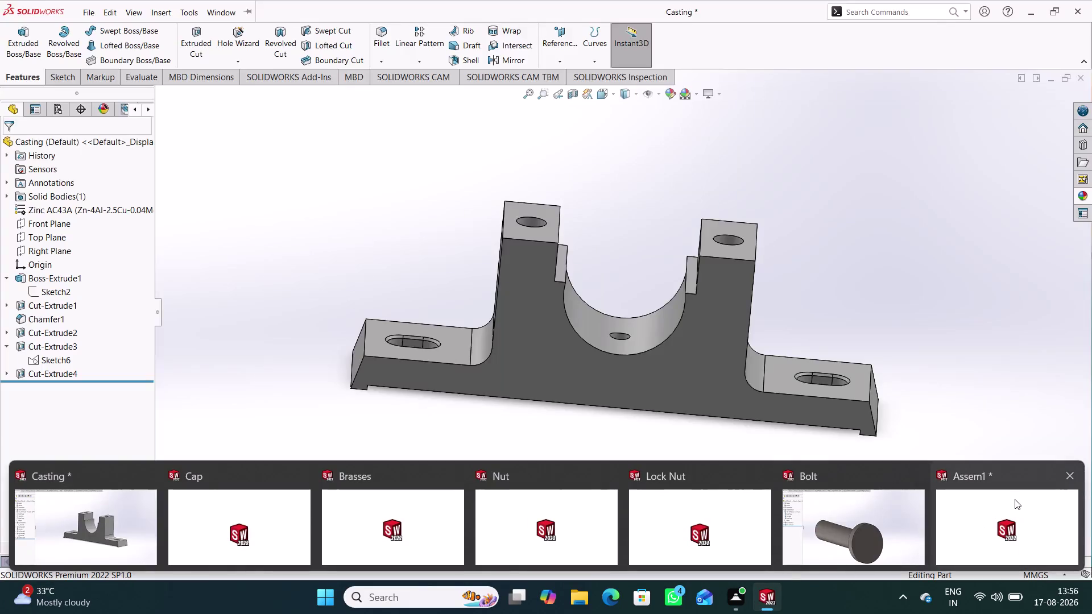
Switch to the Assem1 assembly and drag the cap around on the casting.
click(997, 520)
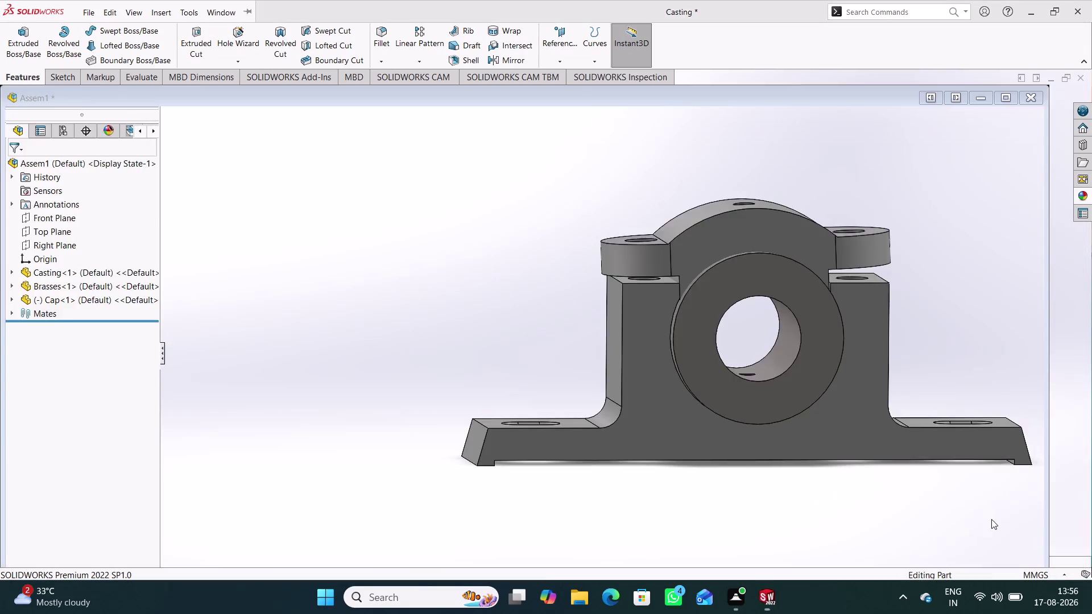
middle_drag(679, 445, 675, 442)
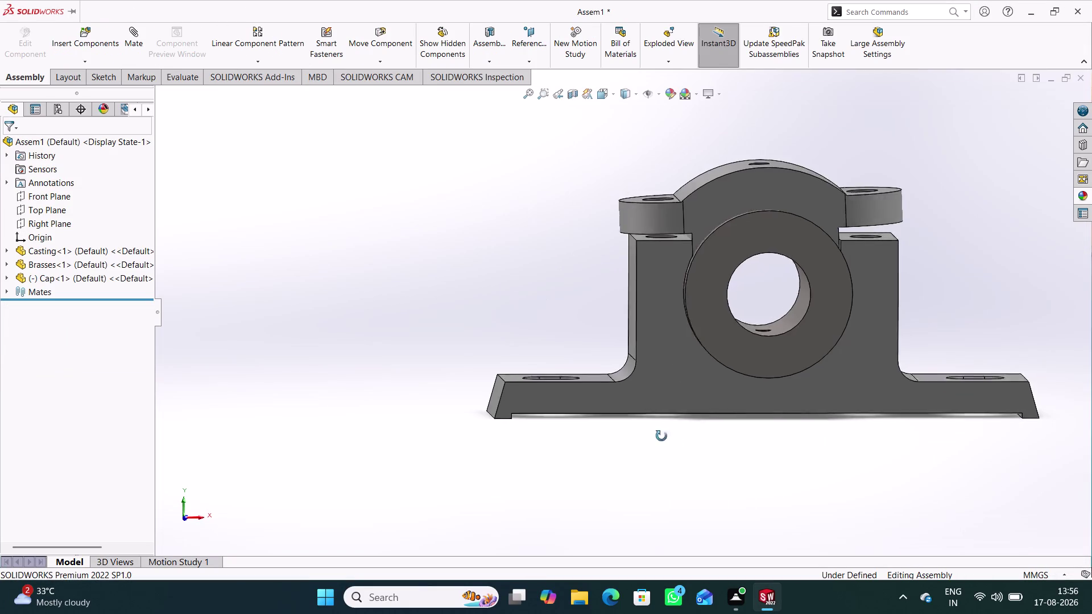
middle_drag(675, 442, 682, 463)
drag(893, 210, 898, 218)
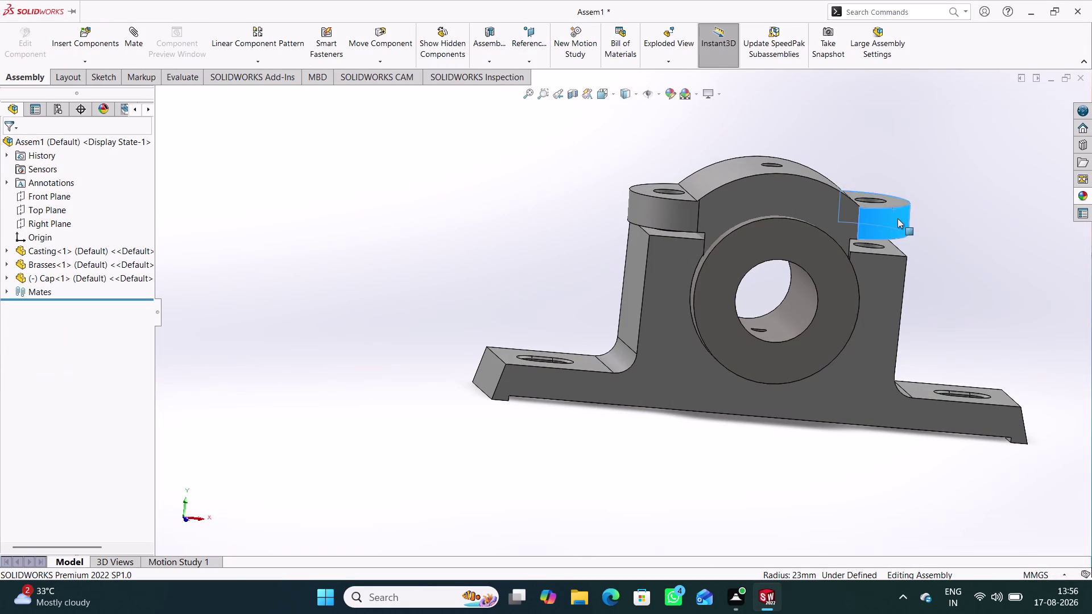
drag(897, 218, 899, 227)
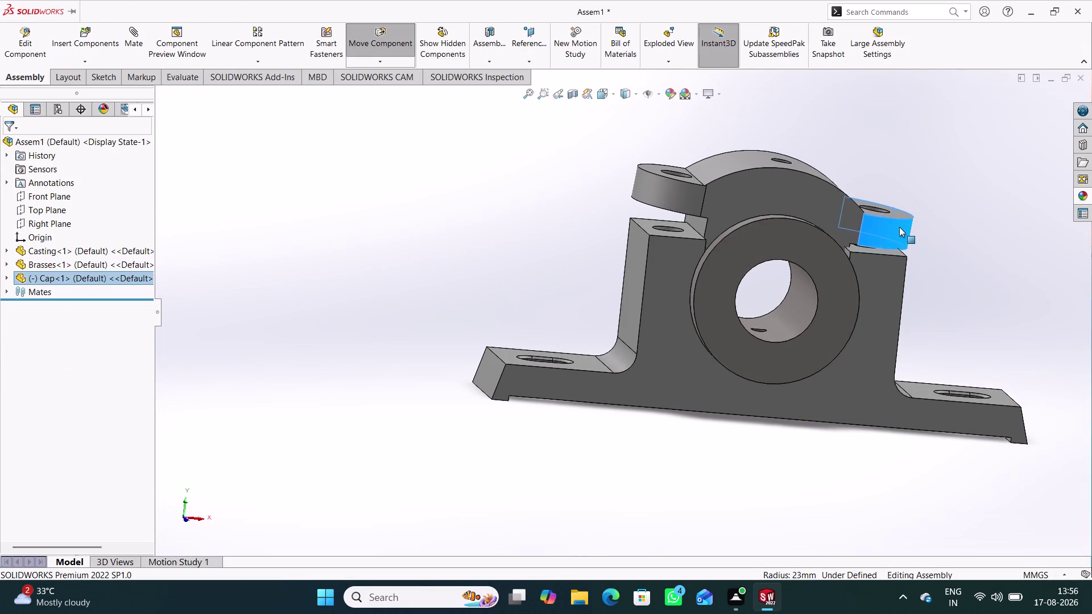
drag(900, 228, 897, 220)
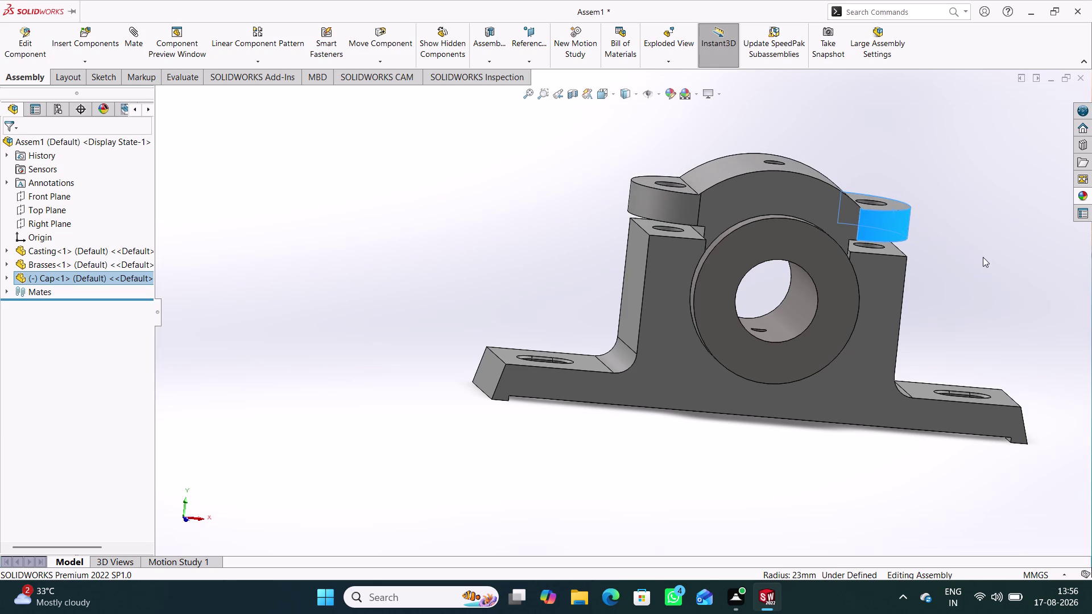
Lift the cap above the casting from a top view and start a new mate.
click(983, 257)
middle_drag(975, 263, 913, 306)
drag(794, 213, 805, 208)
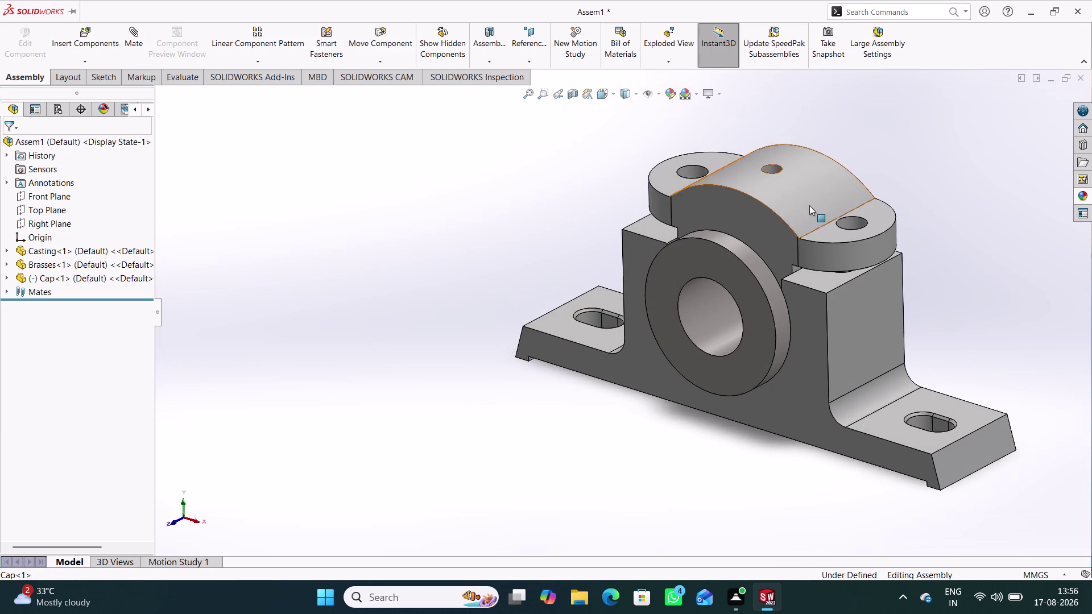
drag(806, 208, 891, 160)
click(925, 282)
click(132, 29)
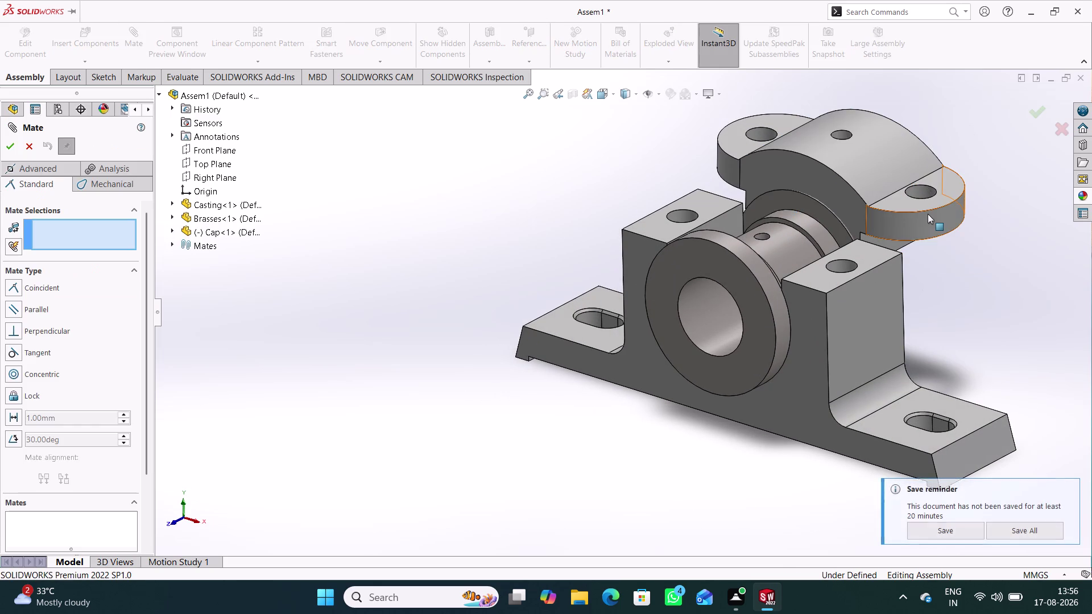
Make the cap's bolt hole concentric with the casting's hole, then close the Mate PropertyManager.
scroll(down, 3)
scroll(down, 3)
click(840, 183)
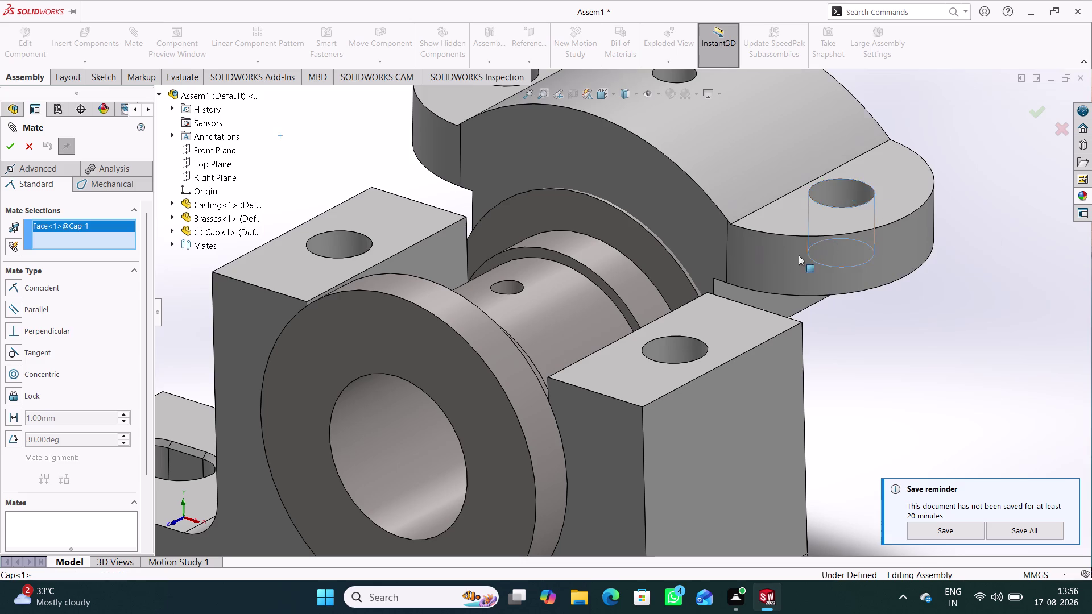
click(677, 341)
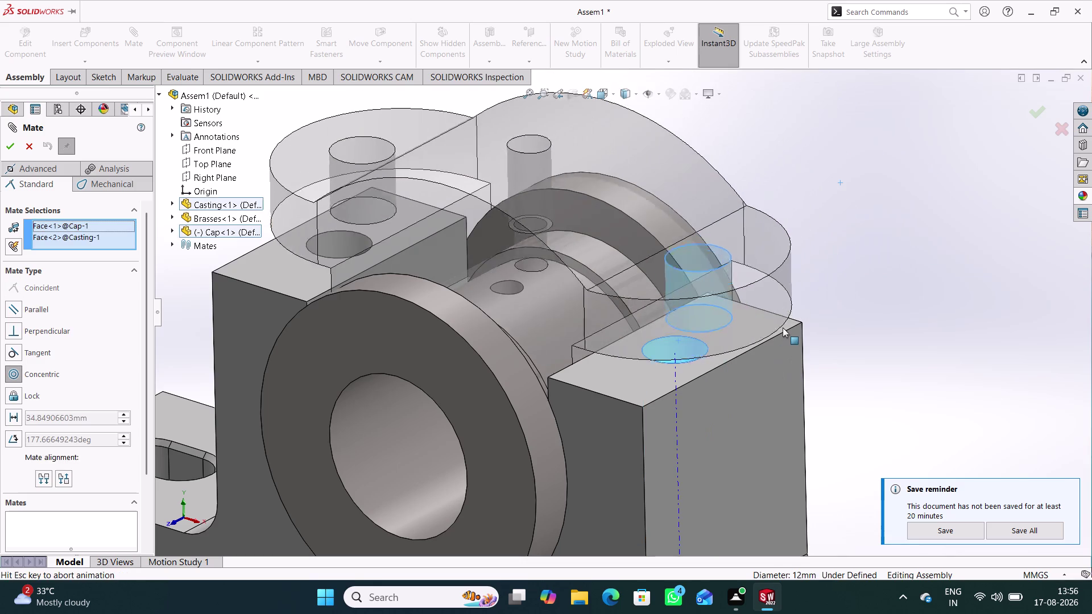
click(960, 347)
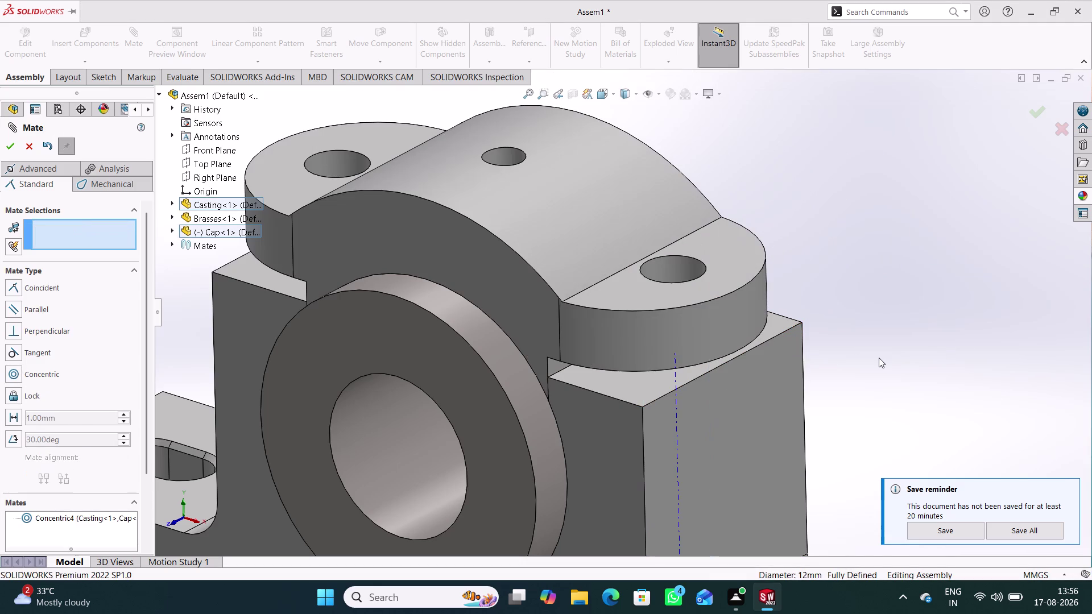
click(878, 359)
middle_drag(866, 358, 962, 351)
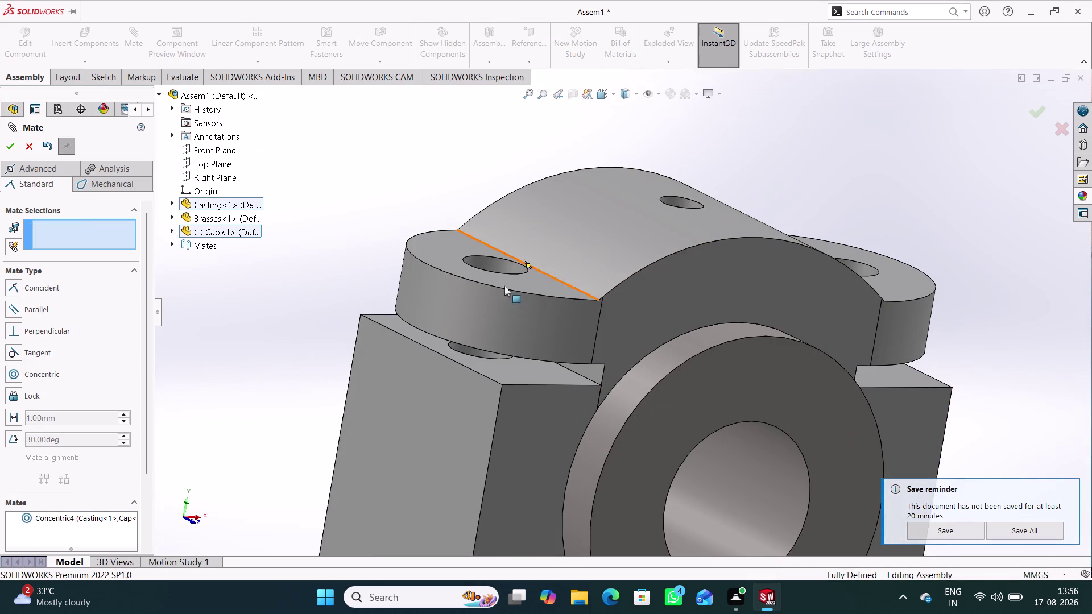
drag(494, 297, 534, 264)
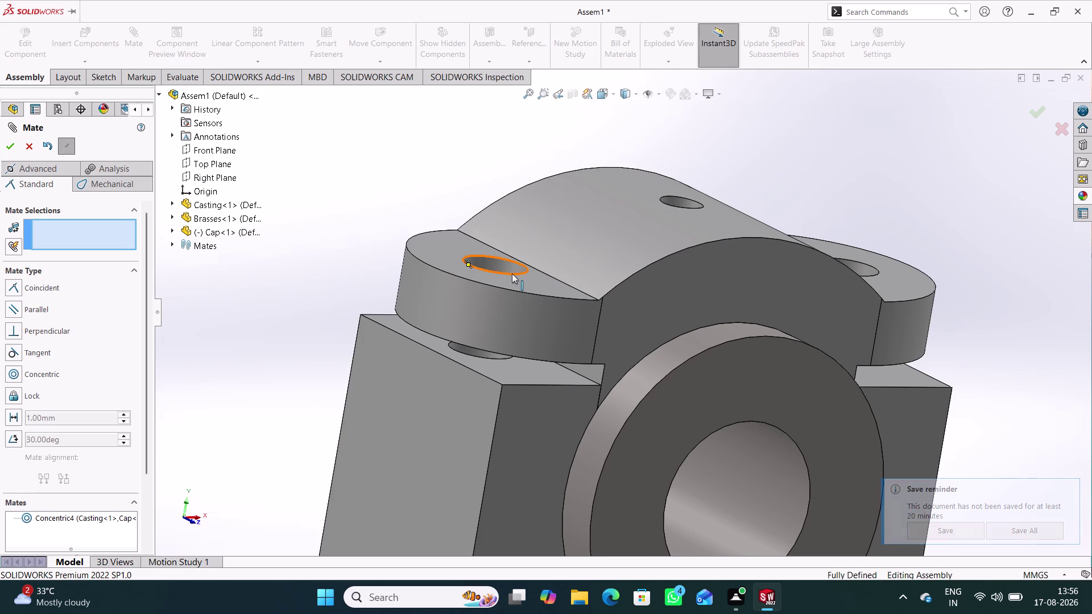
drag(512, 273, 495, 330)
middle_drag(547, 324, 510, 363)
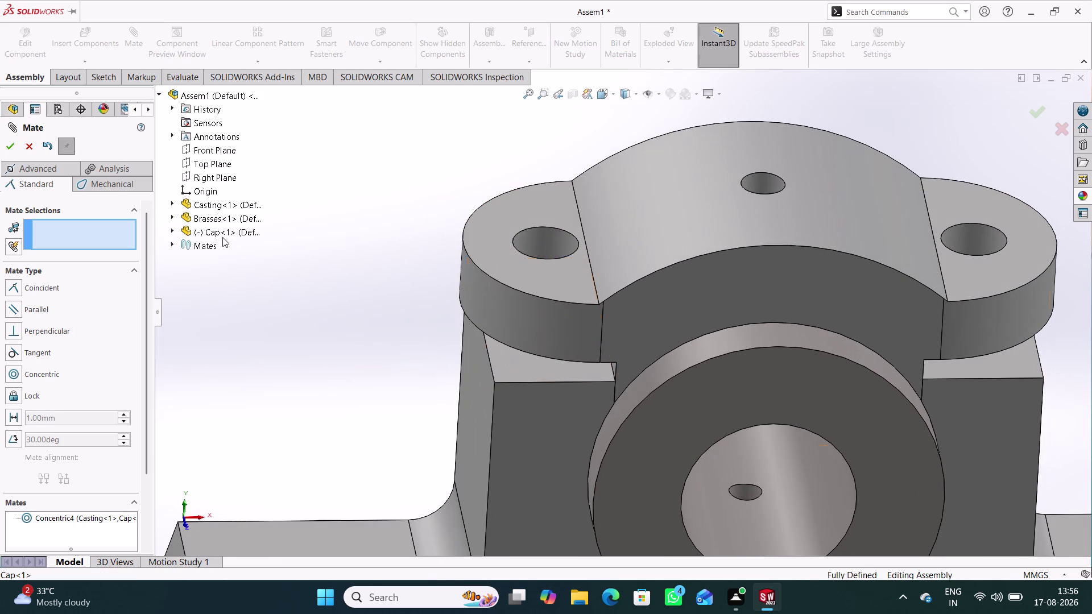
click(31, 145)
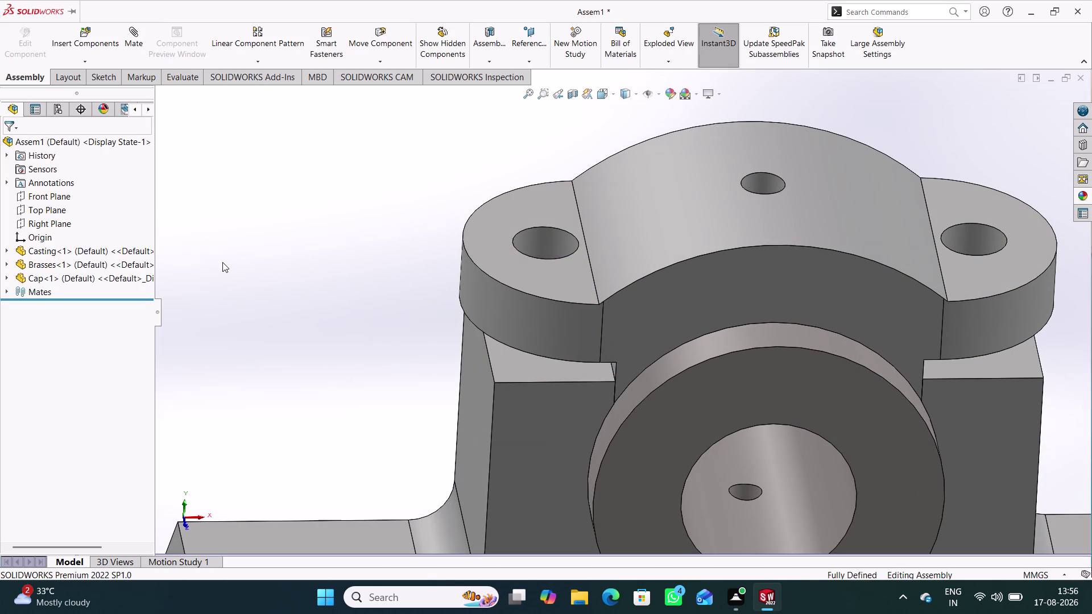
click(222, 262)
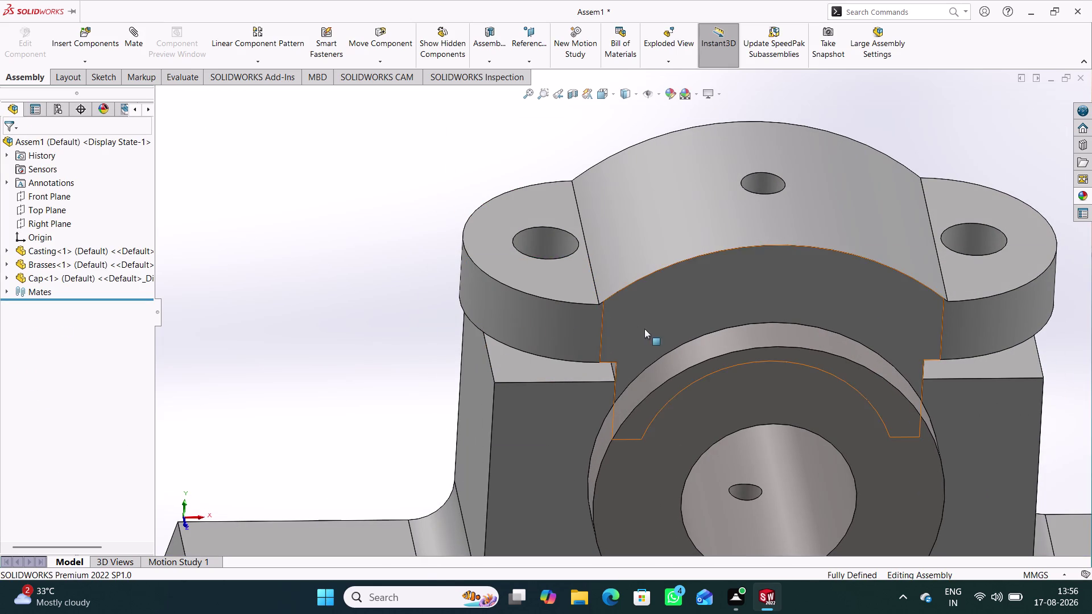
scroll(up, 3)
middle_drag(743, 369, 606, 275)
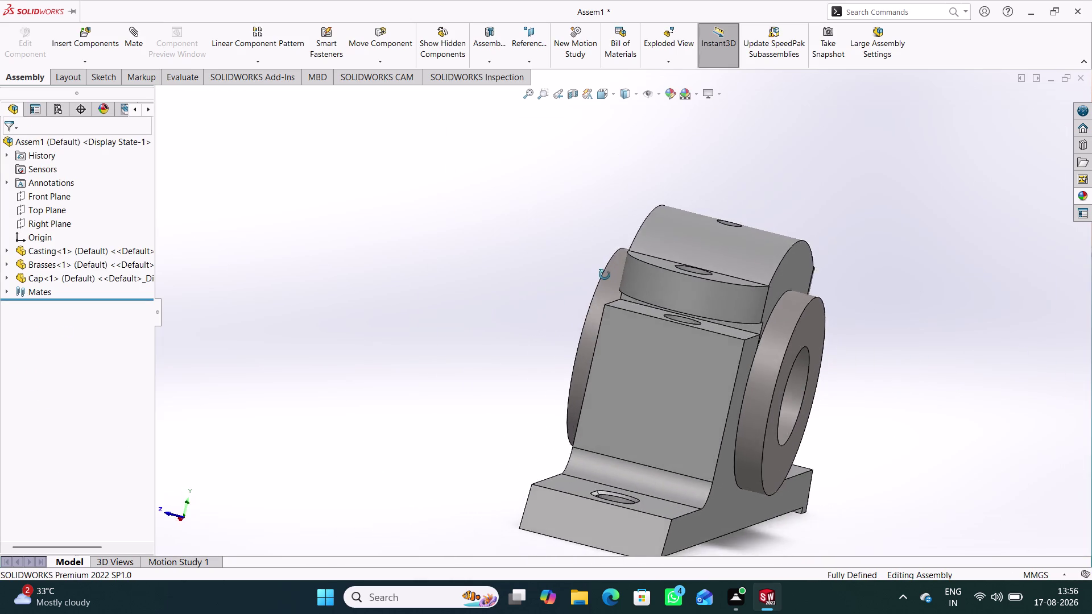
middle_drag(606, 274, 690, 346)
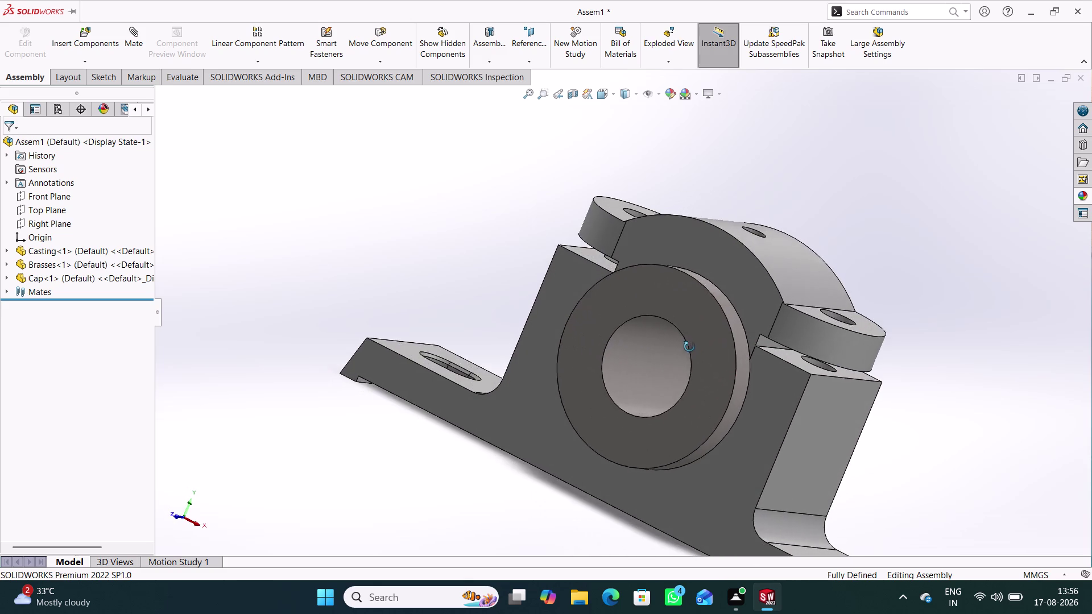
middle_drag(690, 347, 689, 347)
middle_drag(579, 300, 576, 341)
scroll(up, 3)
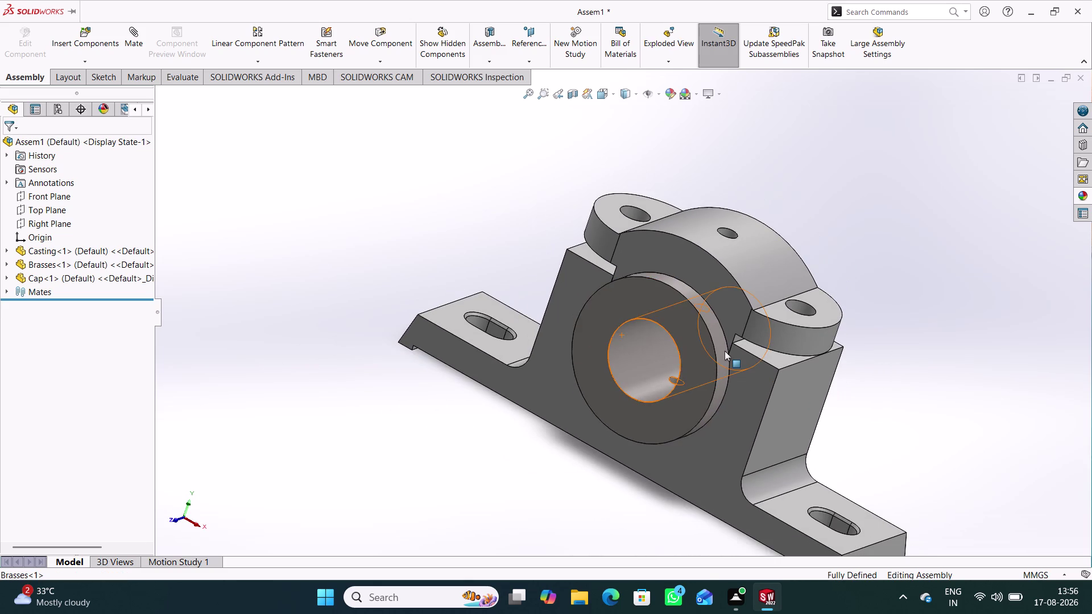
scroll(down, 3)
middle_drag(356, 243, 331, 280)
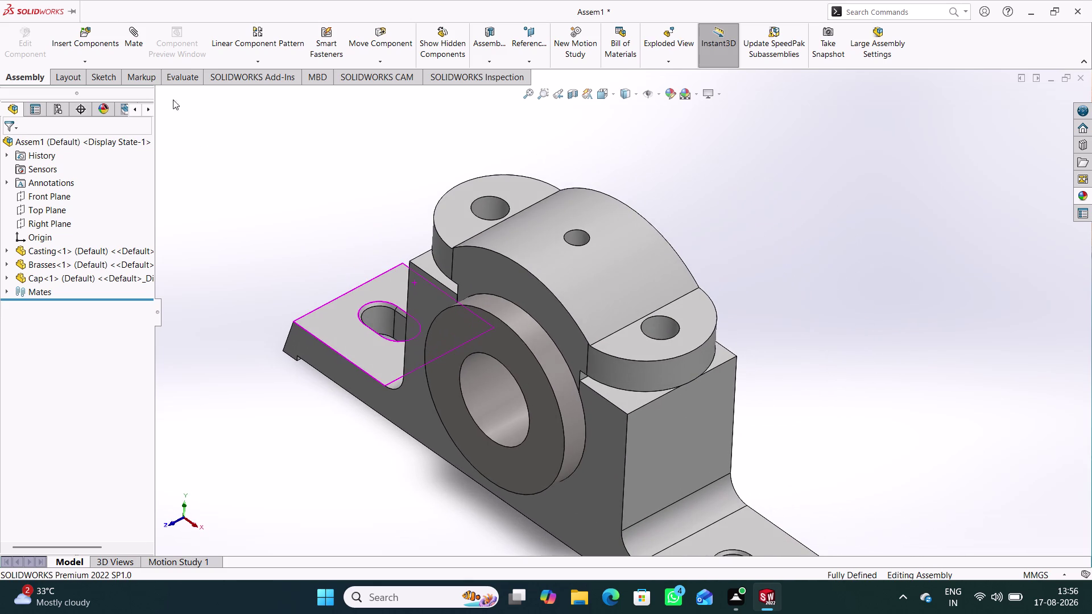
click(82, 37)
scroll(down, 3)
click(55, 361)
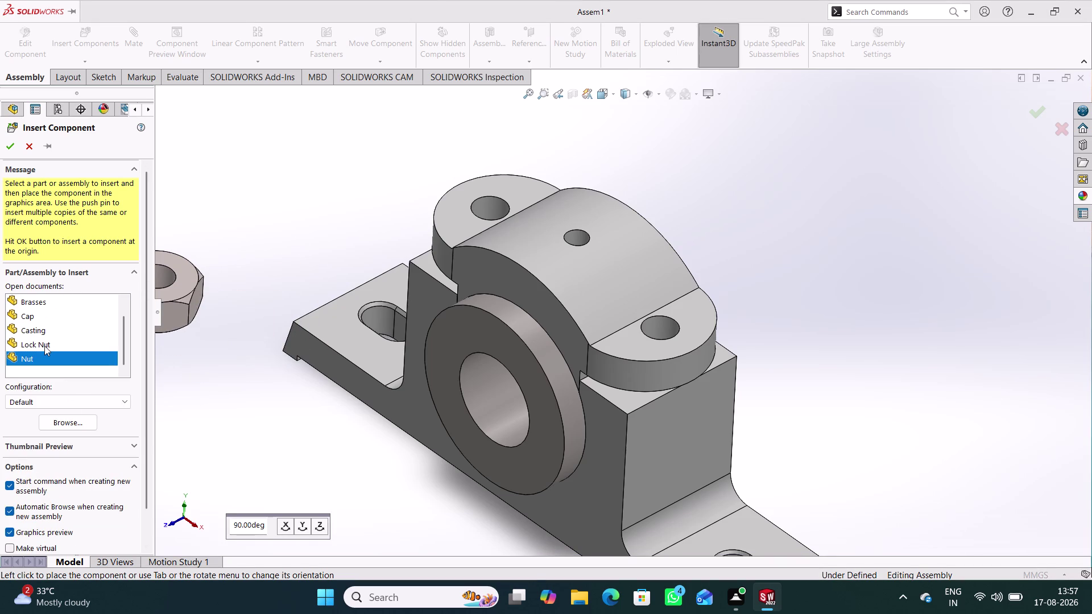
Insert the Bolt part from open documents and place it beside the plummer block.
scroll(down, 3)
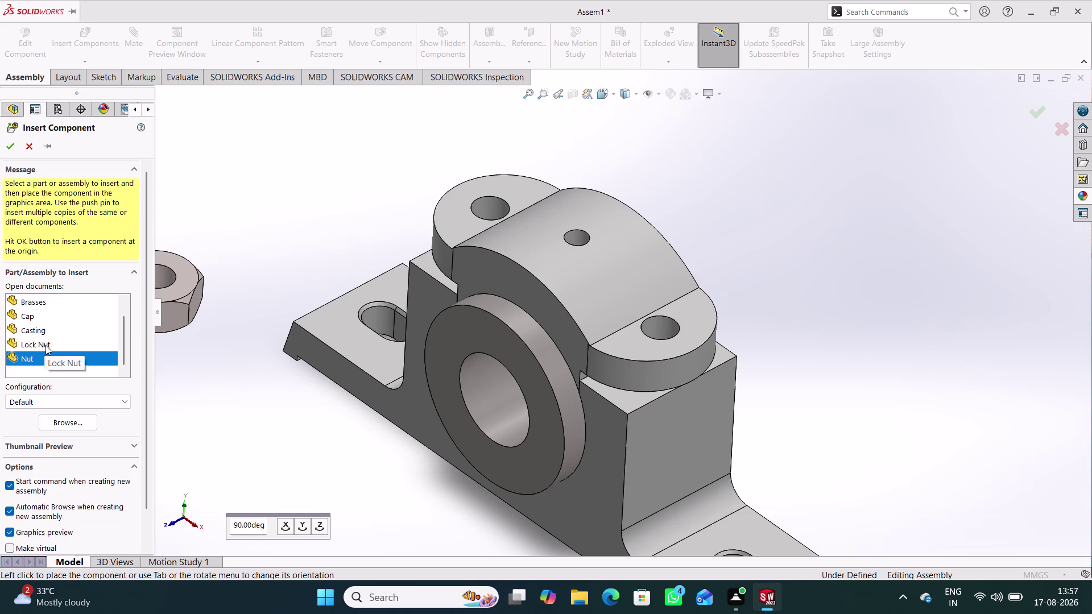
scroll(up, 3)
scroll(up, 3)
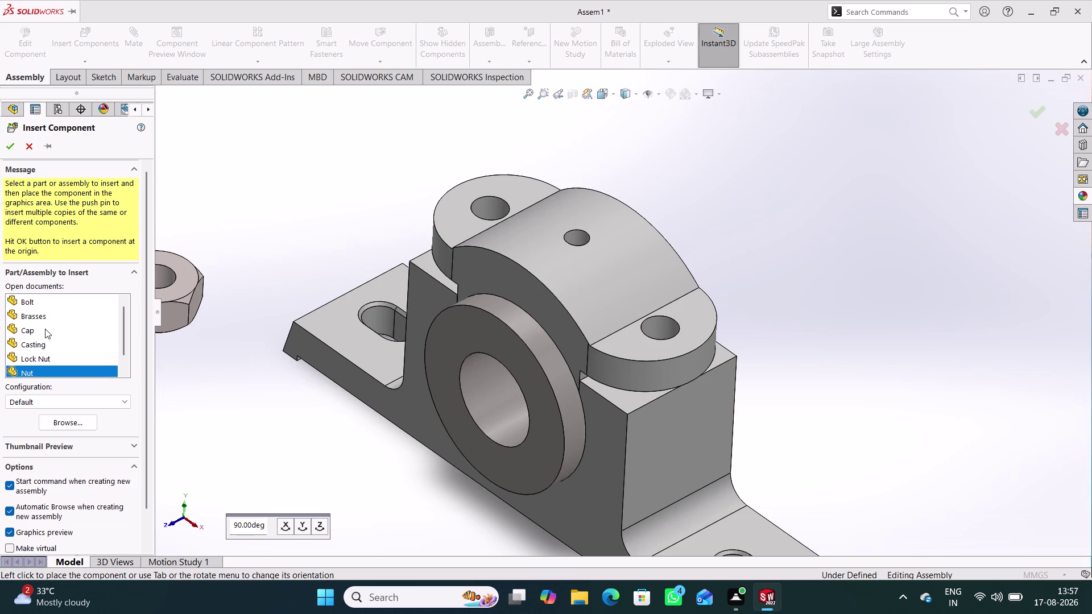
click(45, 297)
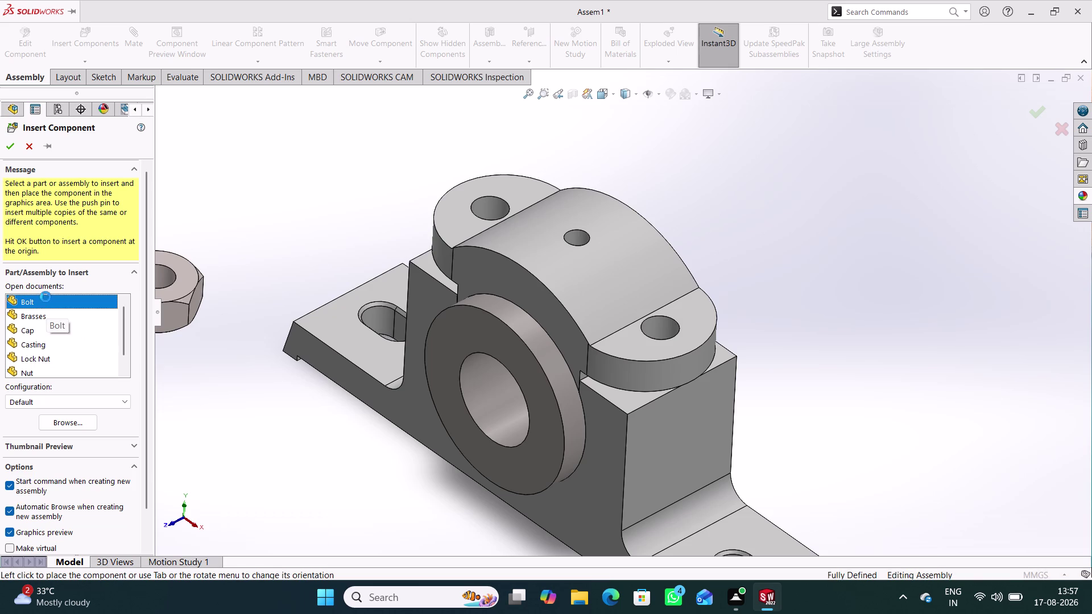
click(229, 303)
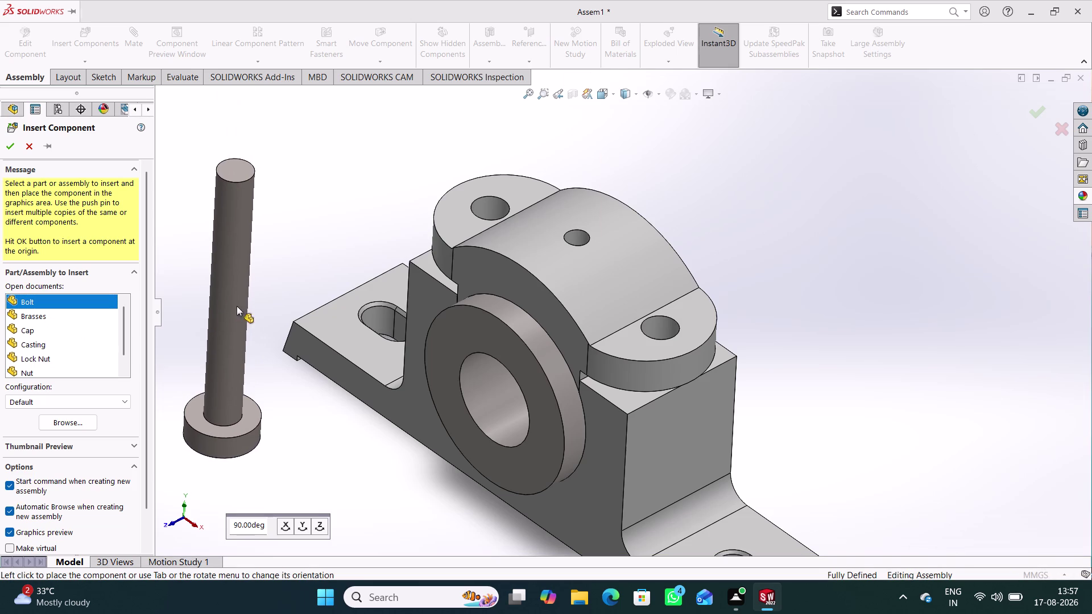
Orbit to view the block from below and start a new mate for the bolt.
middle_drag(289, 473, 399, 230)
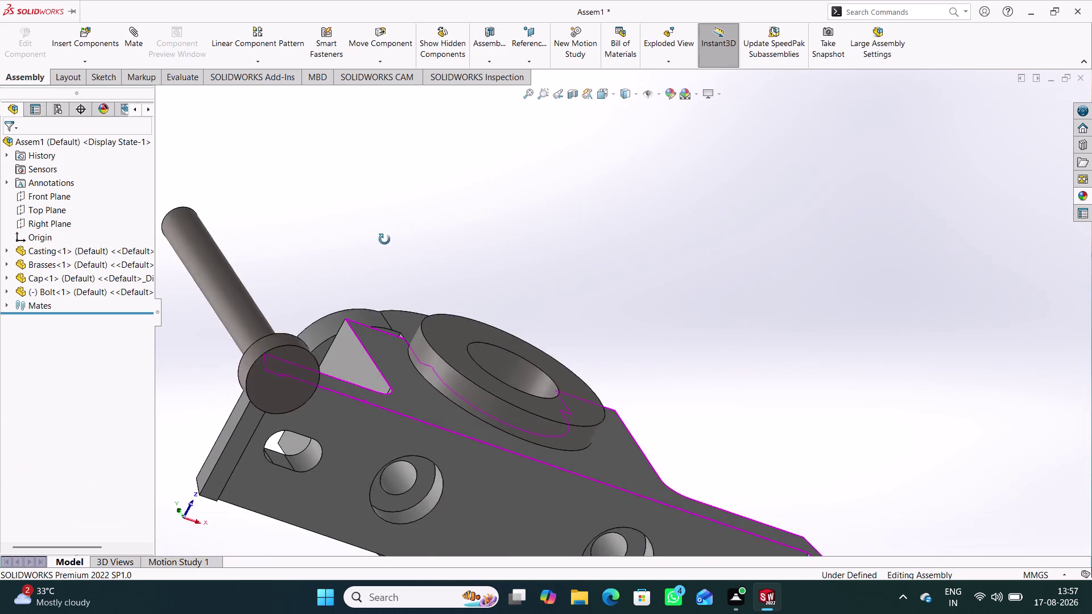
middle_drag(399, 229, 368, 246)
scroll(down, 3)
scroll(up, 3)
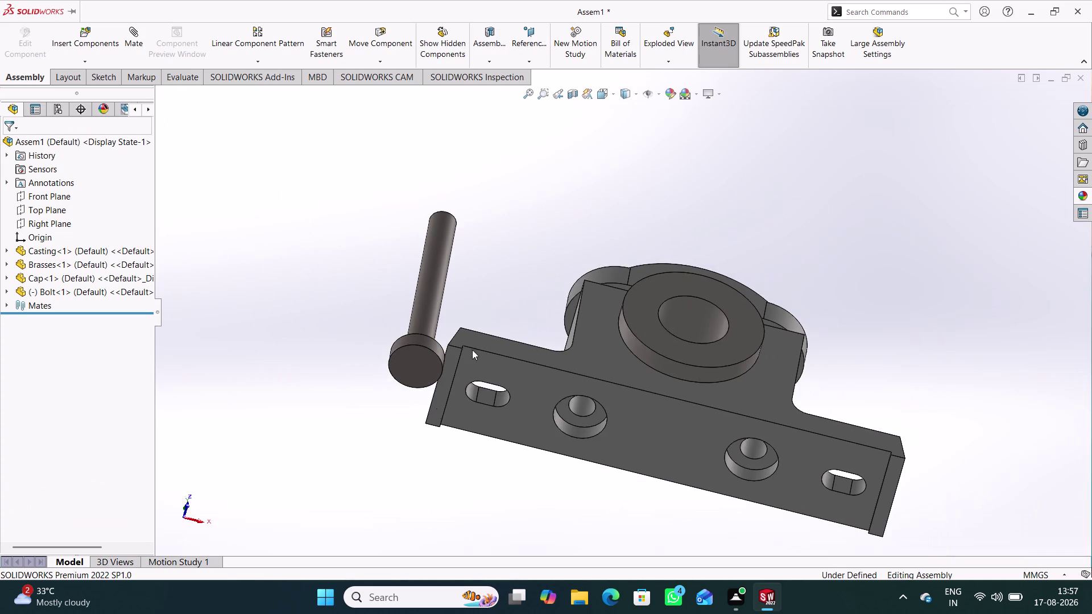
scroll(down, 3)
click(136, 36)
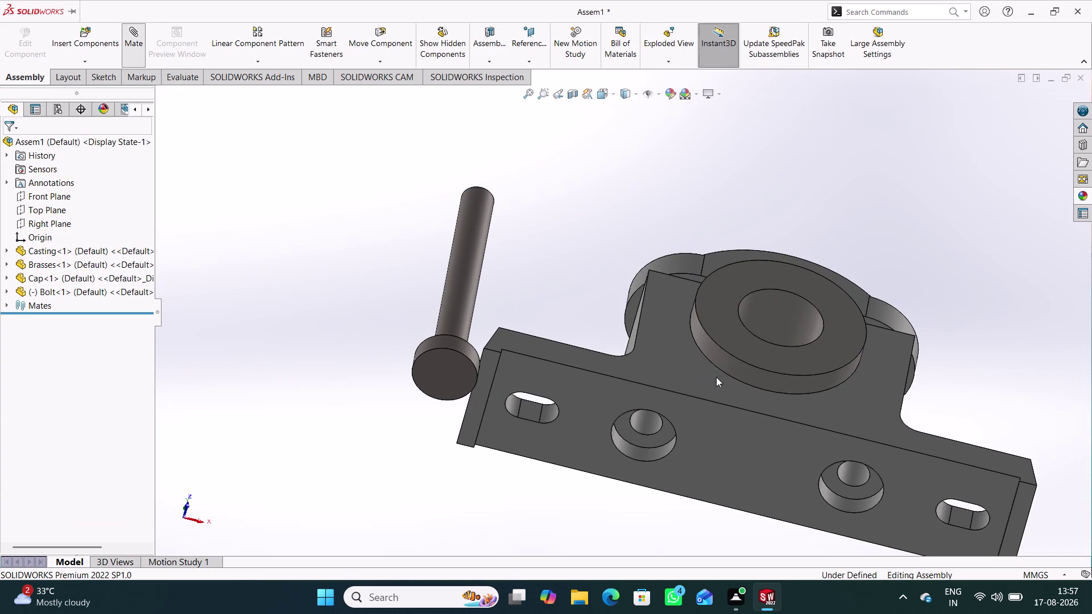
scroll(down, 3)
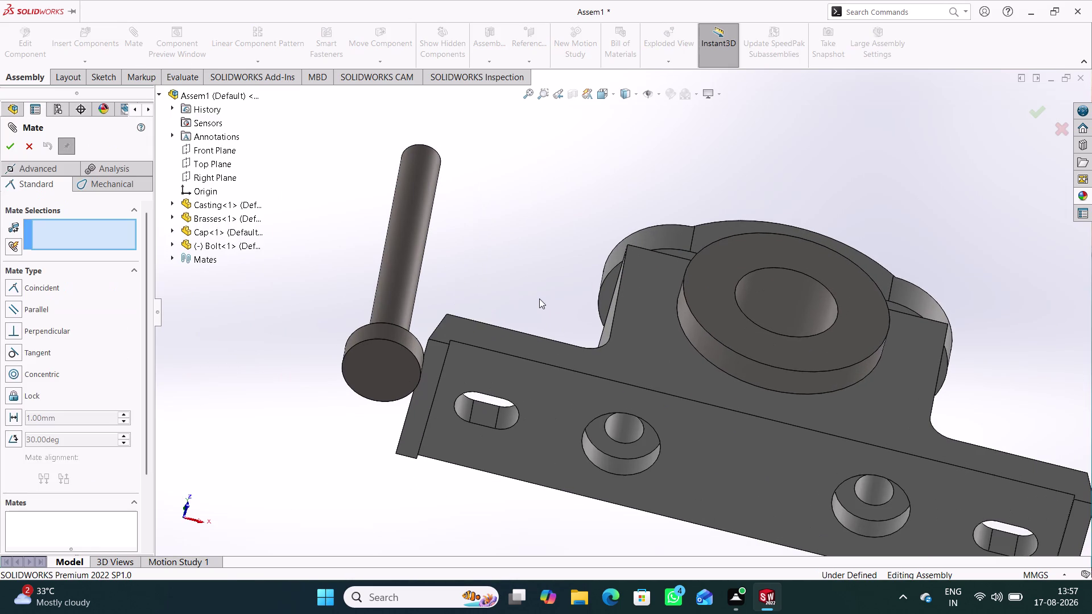
Make the bolt's cylindrical face concentric with the casting hole.
click(405, 223)
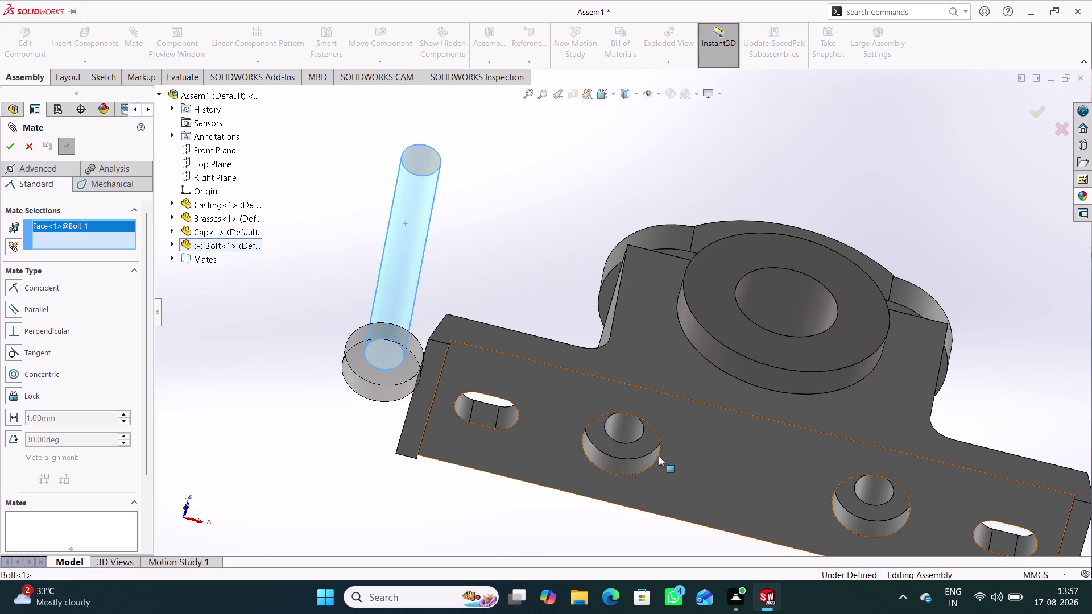
click(622, 429)
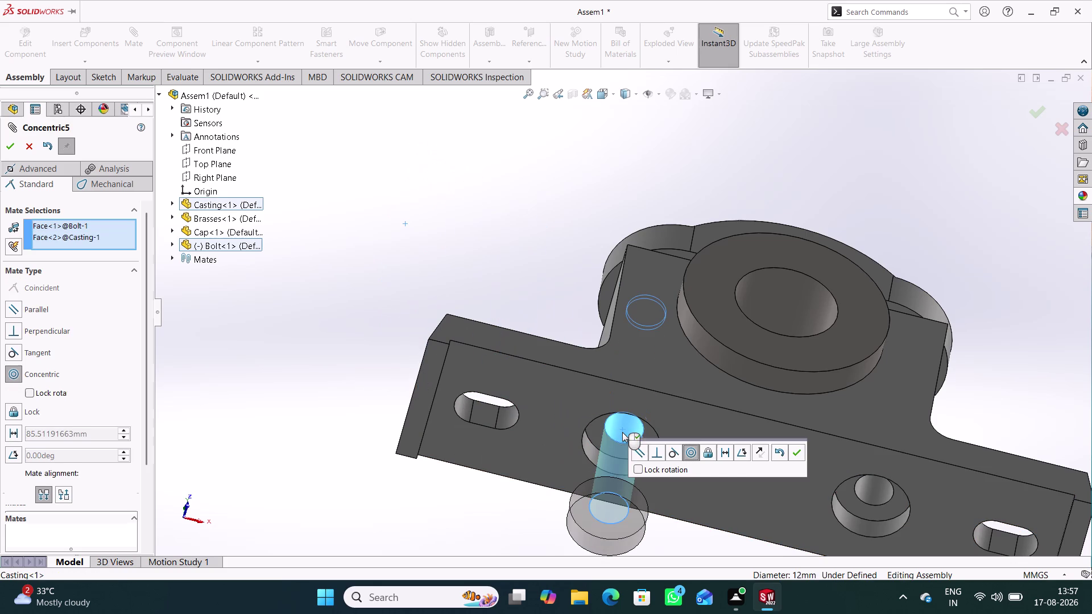
click(800, 453)
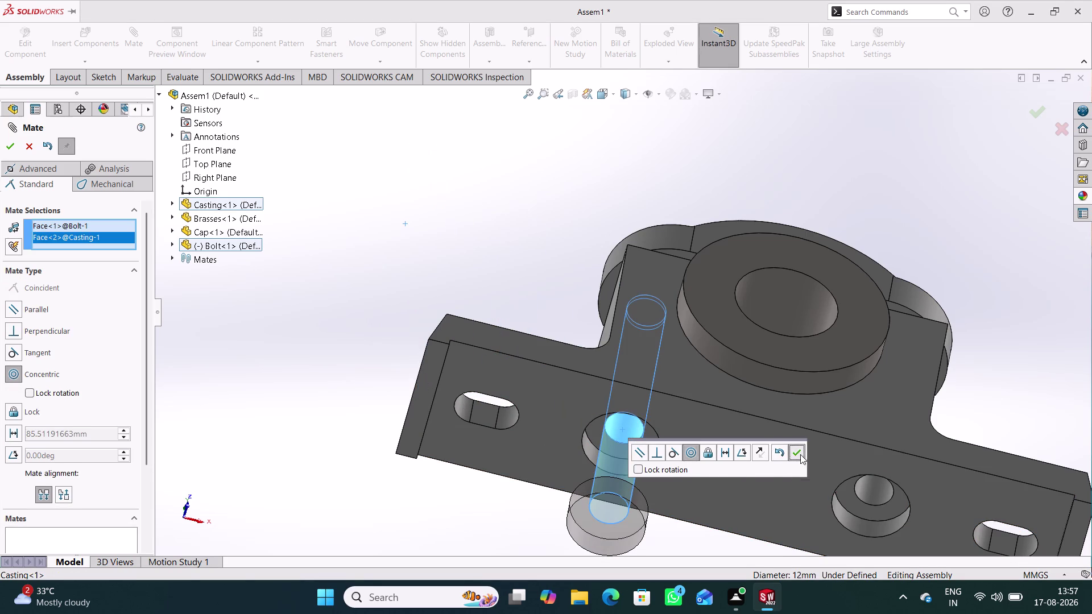
middle_drag(538, 498, 543, 469)
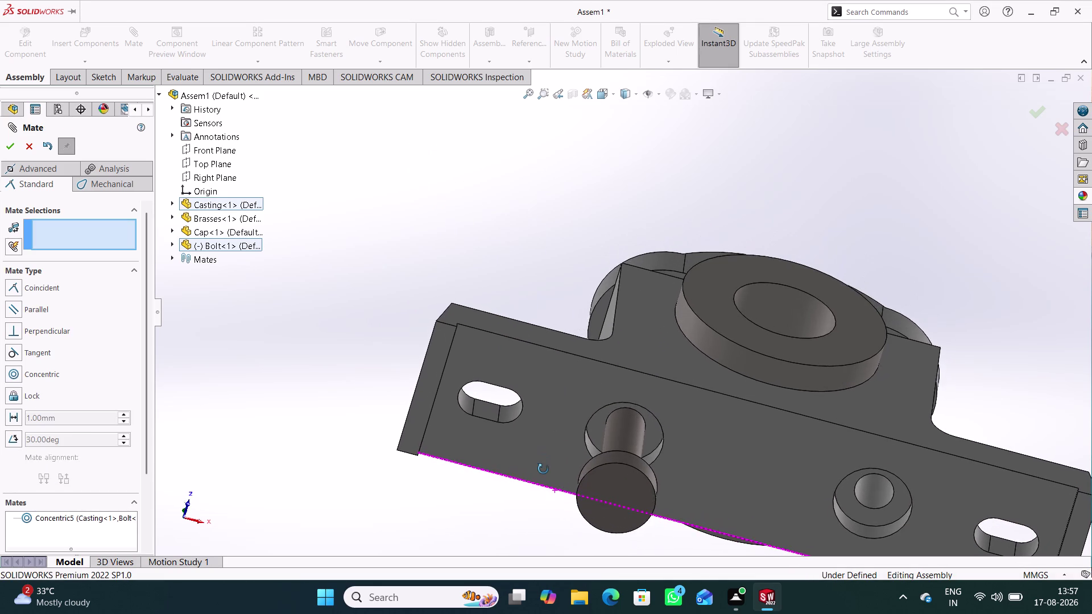
middle_drag(543, 469, 538, 469)
Make the bolt head face coincident with the casting base face and close Mate.
click(597, 491)
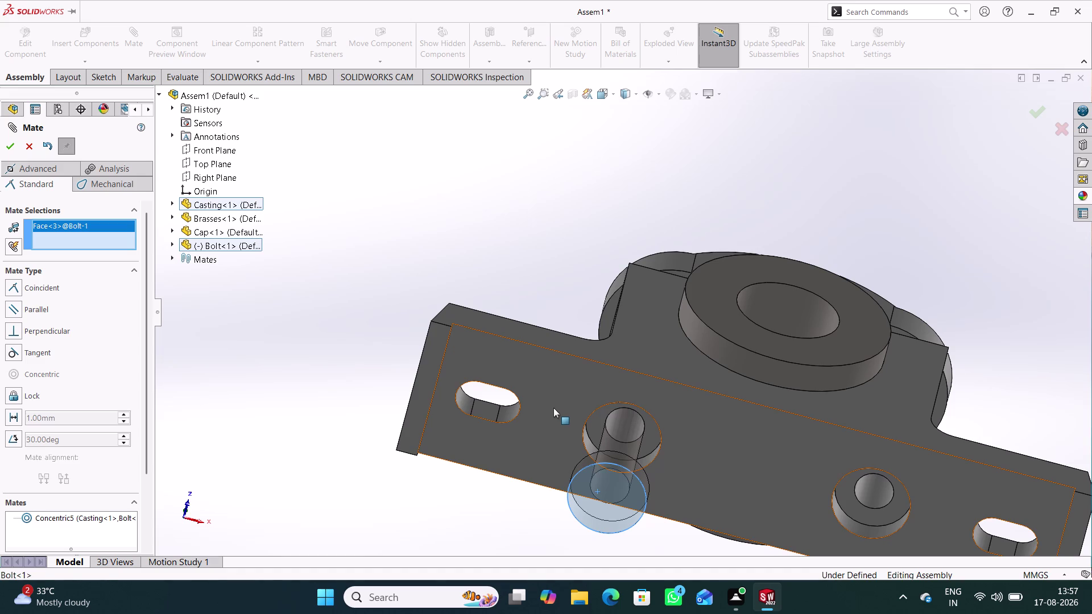
click(556, 383)
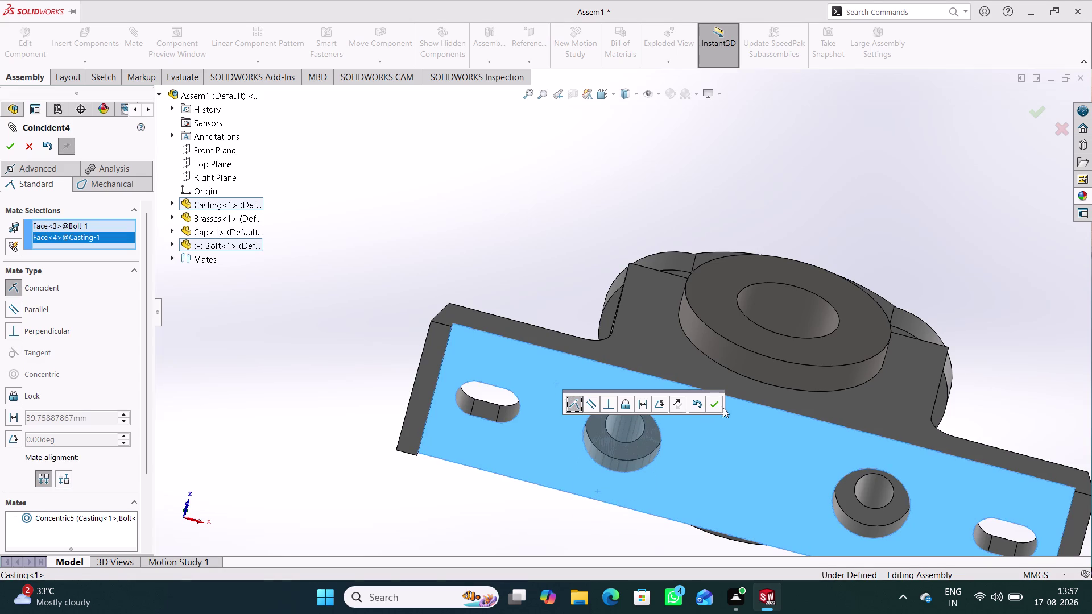
click(713, 402)
middle_drag(604, 485, 645, 364)
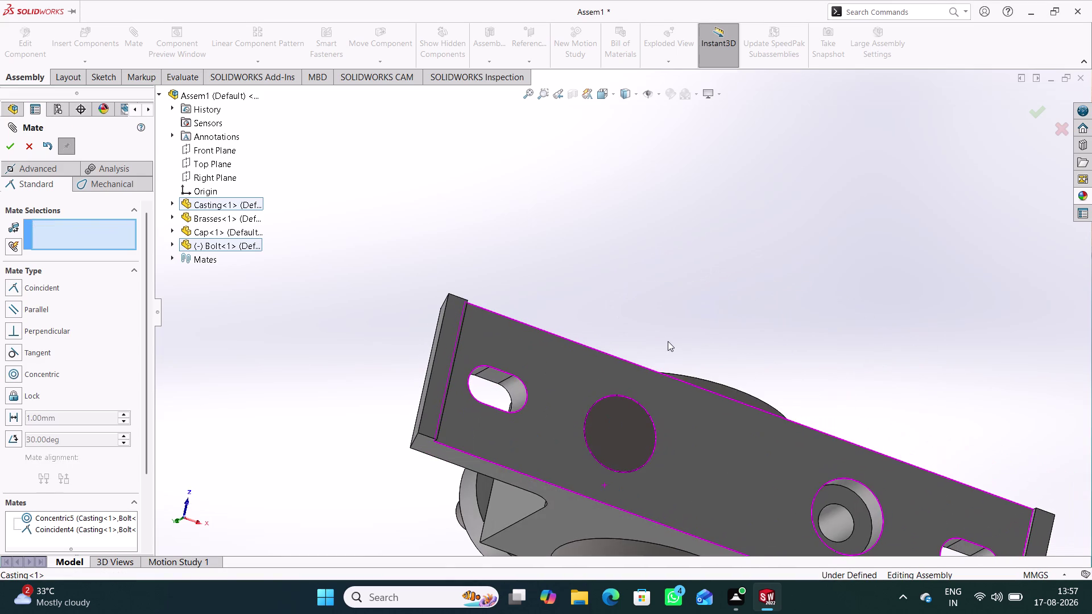
middle_drag(660, 389, 575, 582)
scroll(up, 3)
middle_drag(808, 305, 780, 286)
scroll(down, 3)
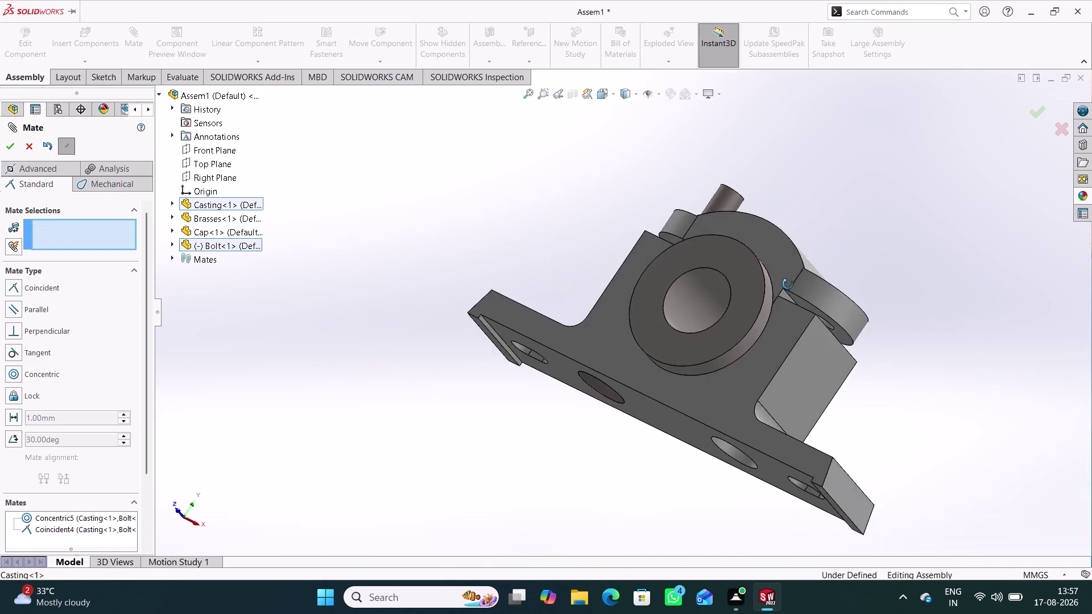
middle_drag(780, 286, 805, 270)
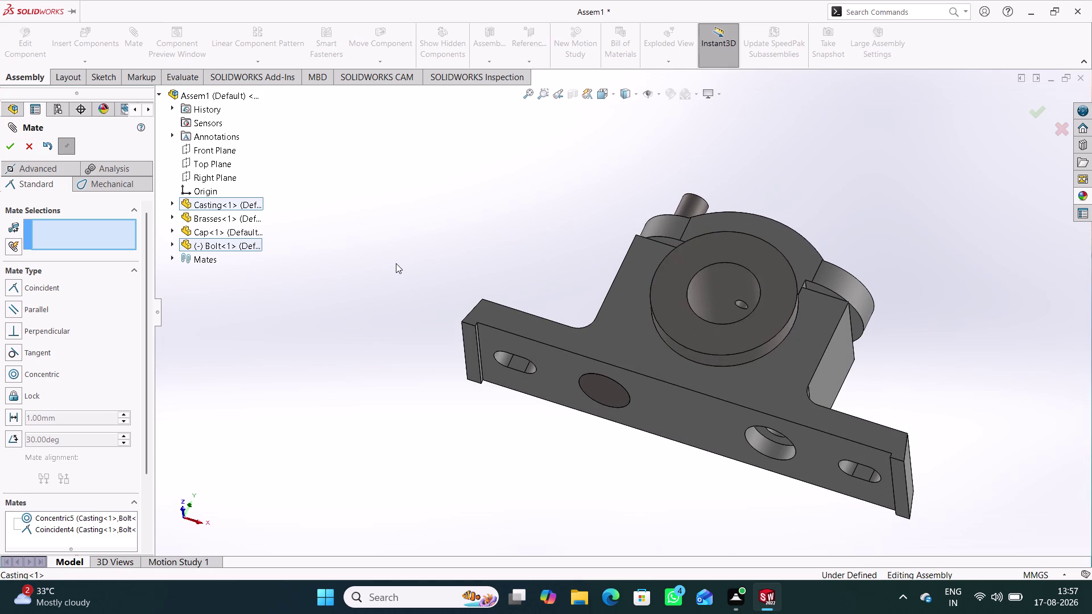
middle_drag(754, 166, 749, 206)
click(25, 144)
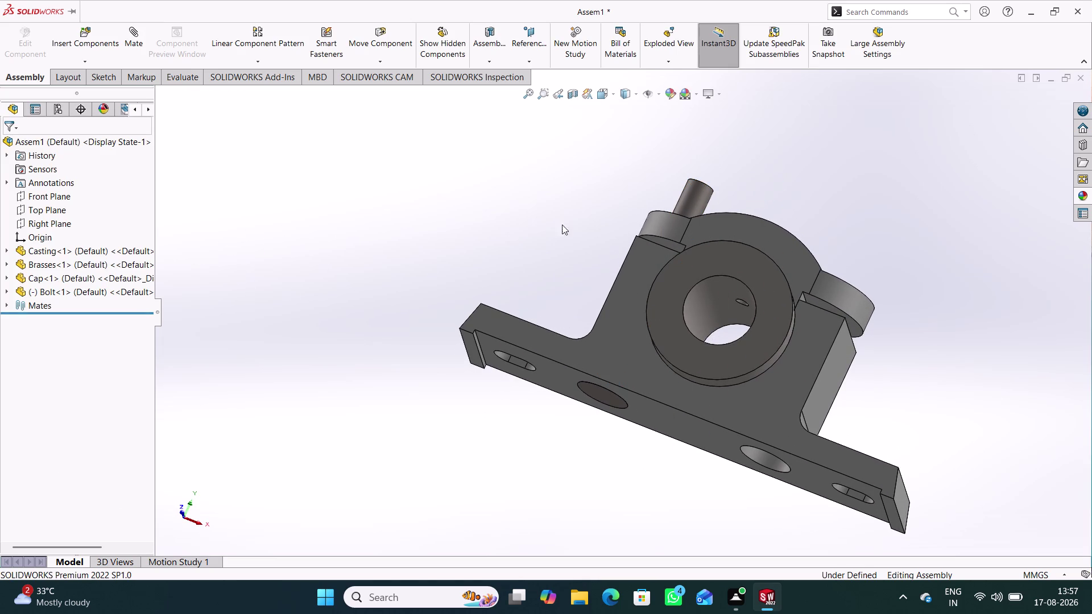
Make the Bolt's Front Plane coincident with the assembly Front Plane via the FeatureManager tree.
click(9, 293)
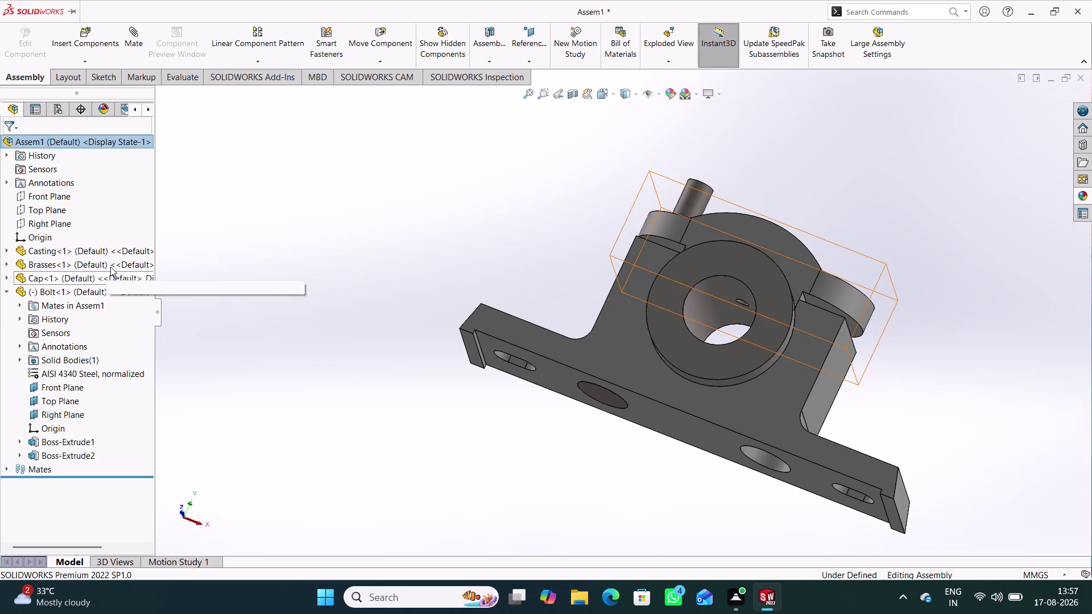
click(129, 48)
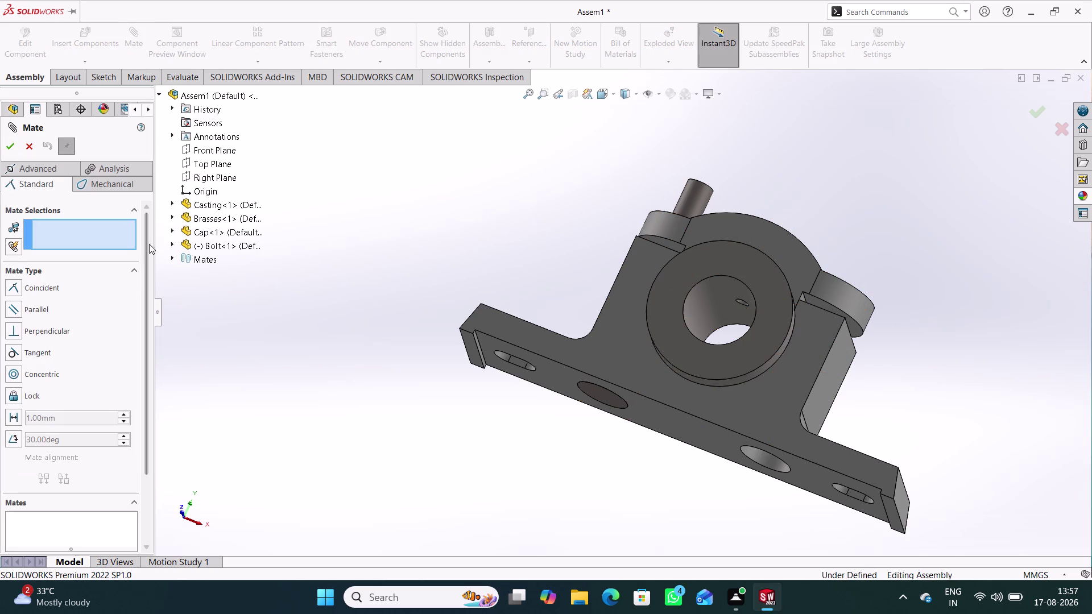
click(169, 240)
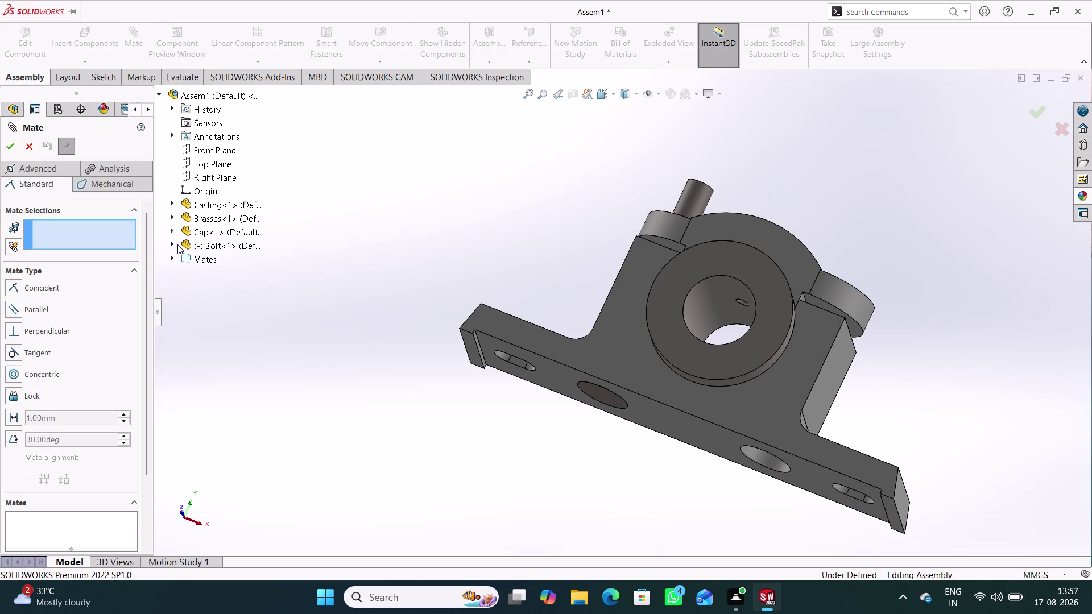
click(173, 242)
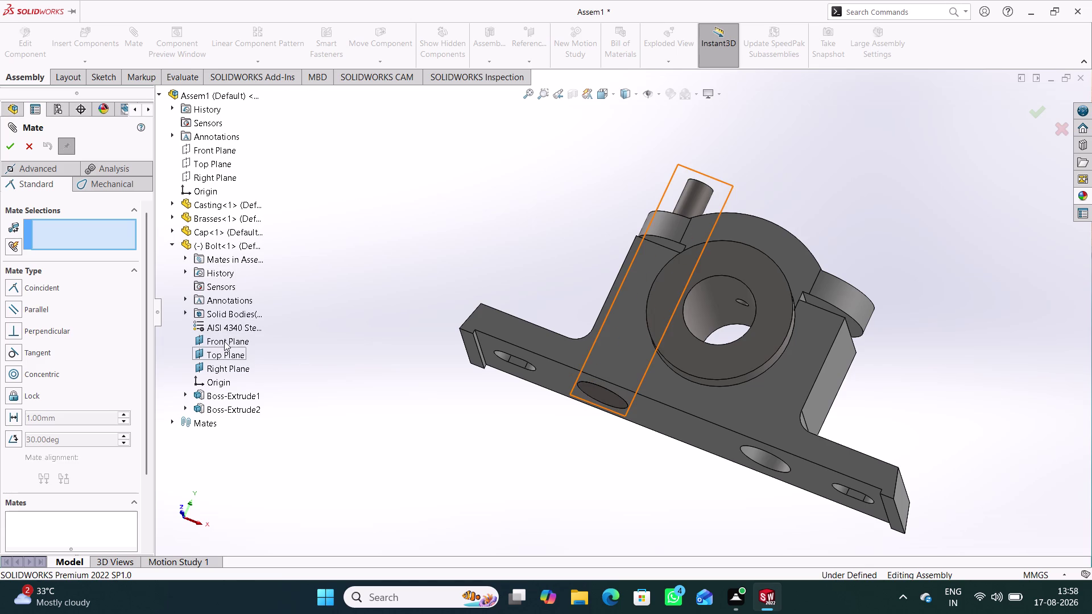
click(224, 341)
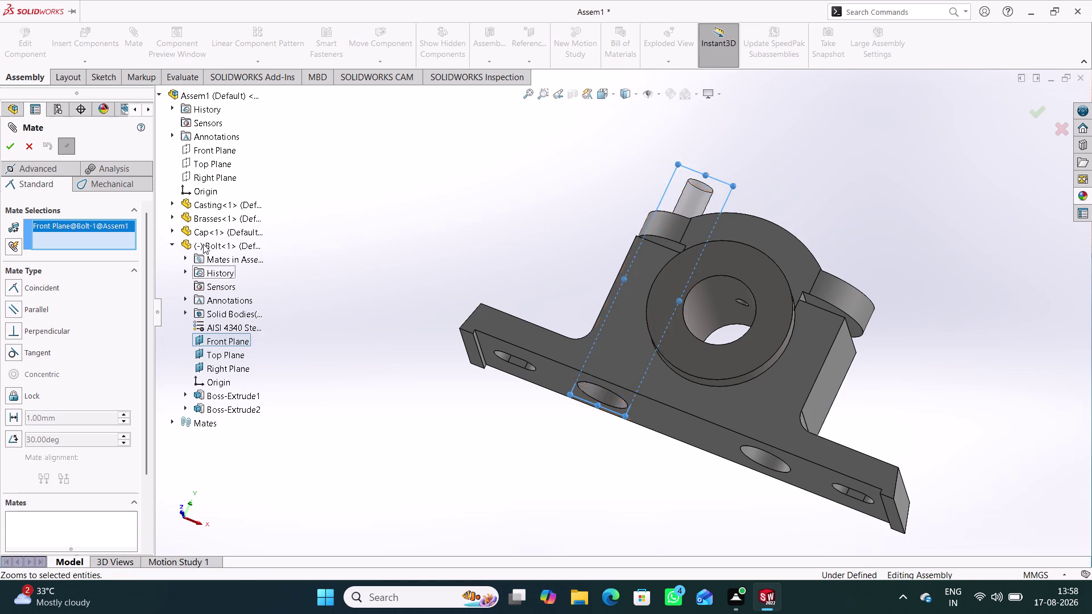
click(216, 150)
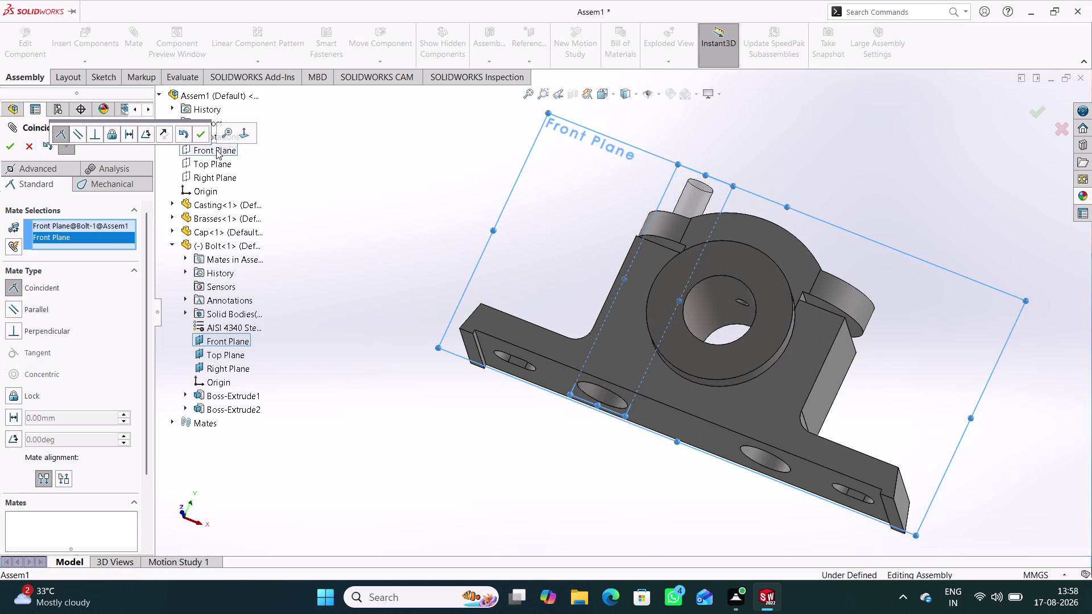
click(205, 135)
click(200, 135)
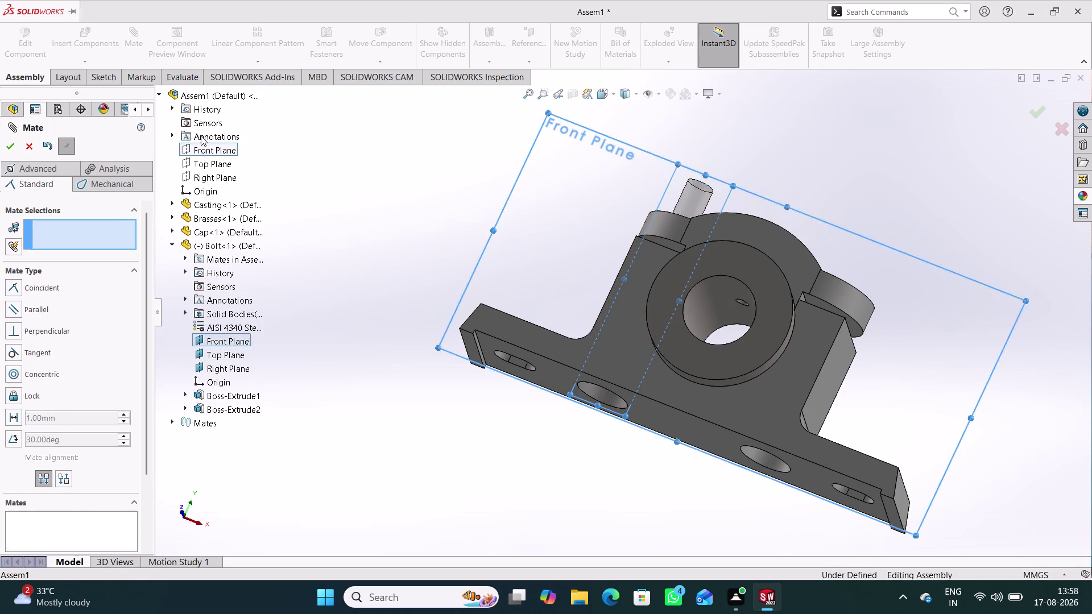
click(27, 140)
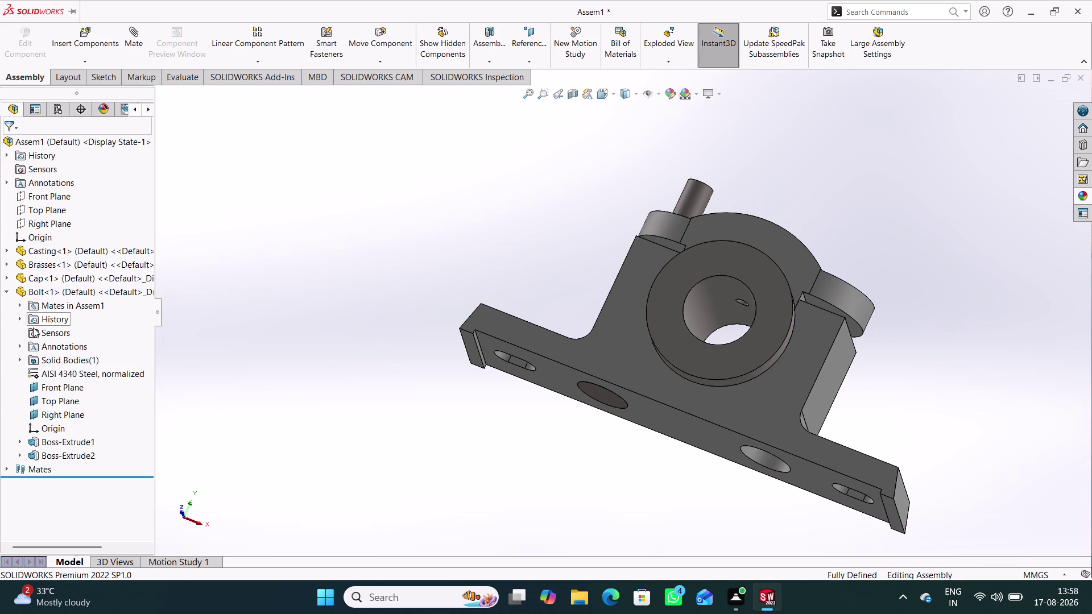
click(6, 292)
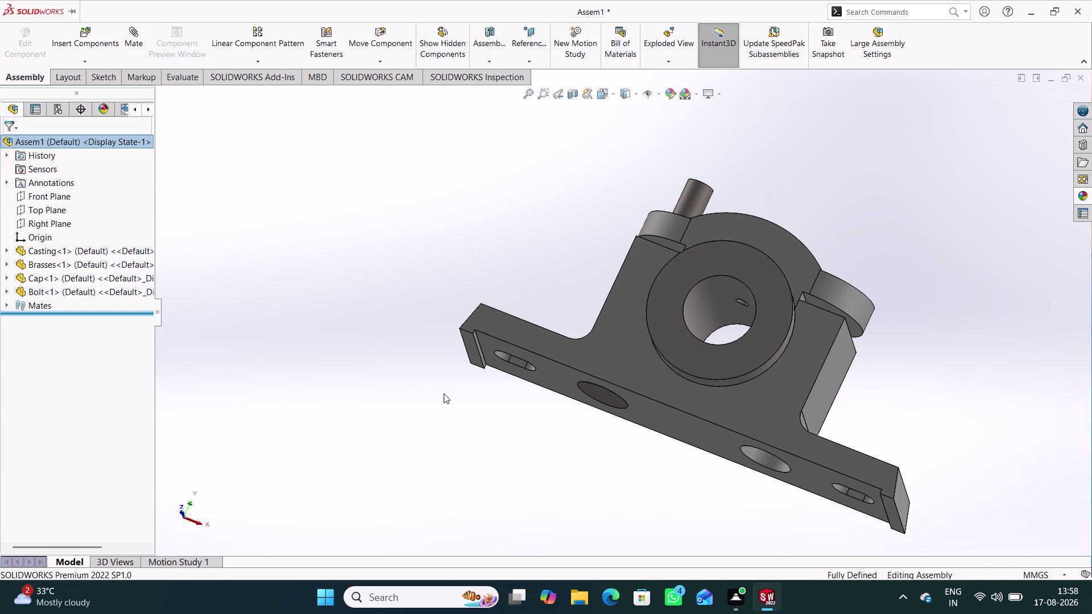
Insert the Nut part from open documents and place it beside the casting.
middle_drag(443, 394, 433, 367)
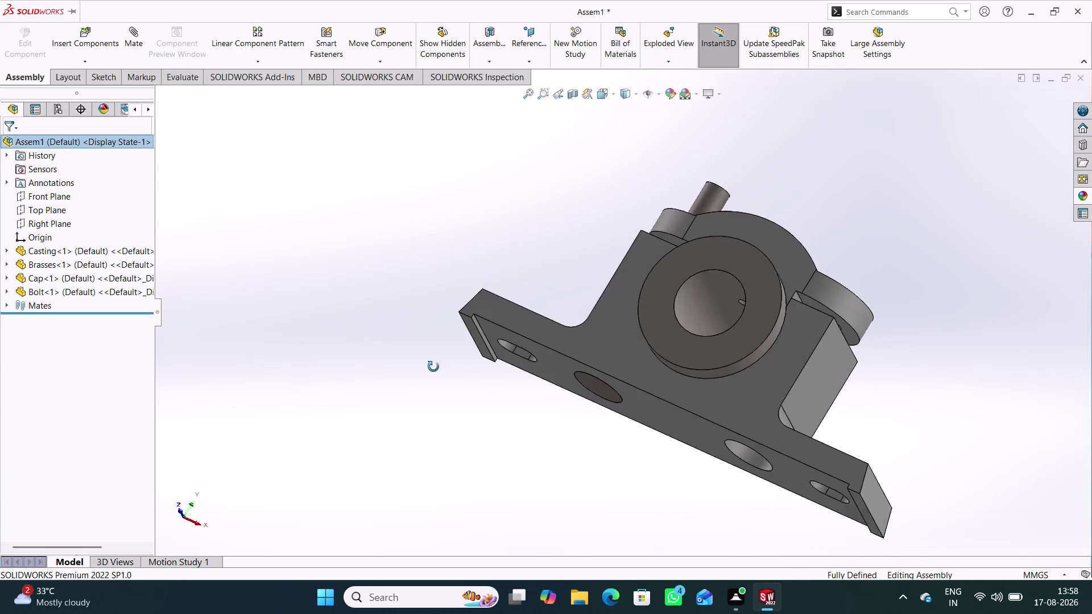
middle_drag(433, 367, 441, 519)
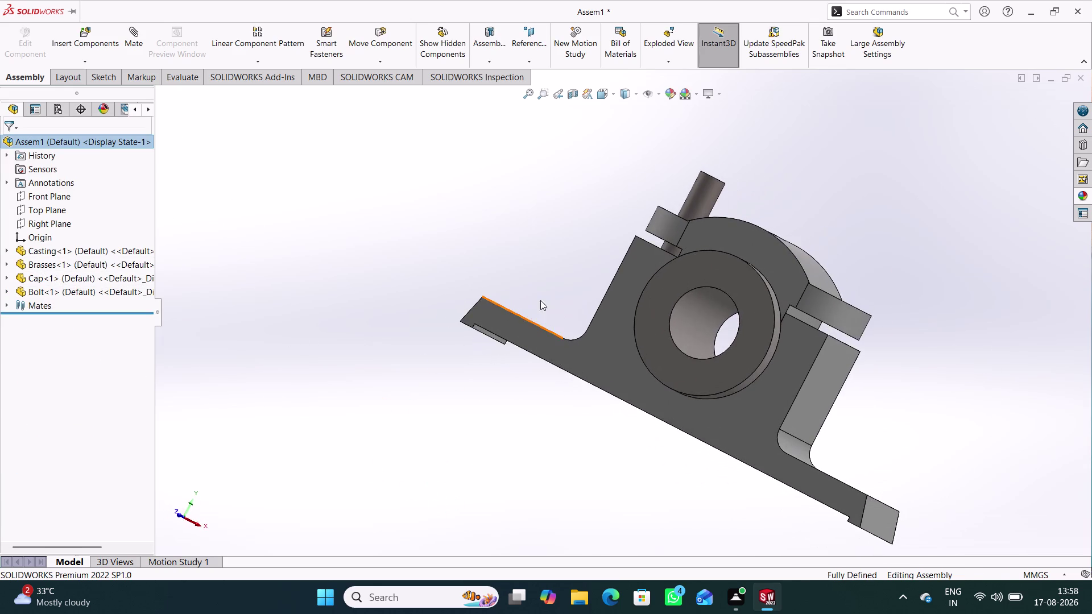
middle_drag(544, 280, 553, 316)
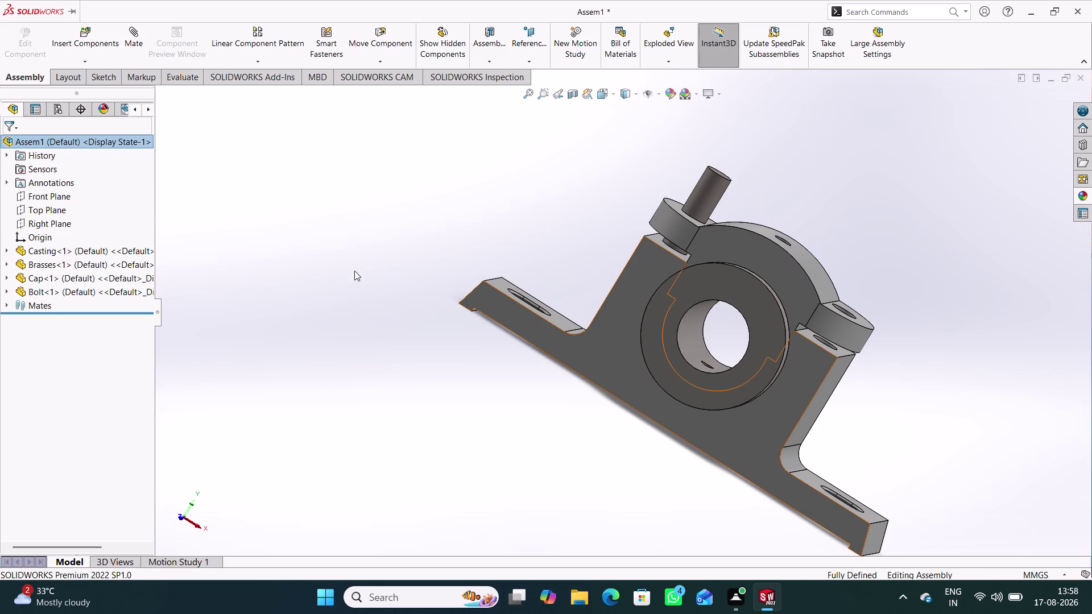
click(97, 49)
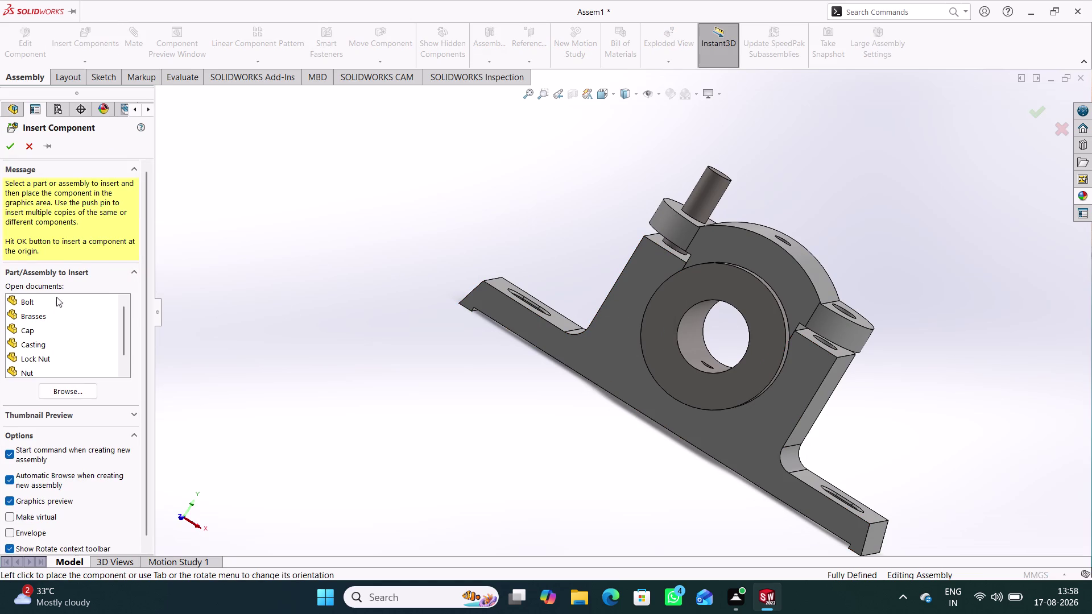
scroll(down, 3)
click(33, 357)
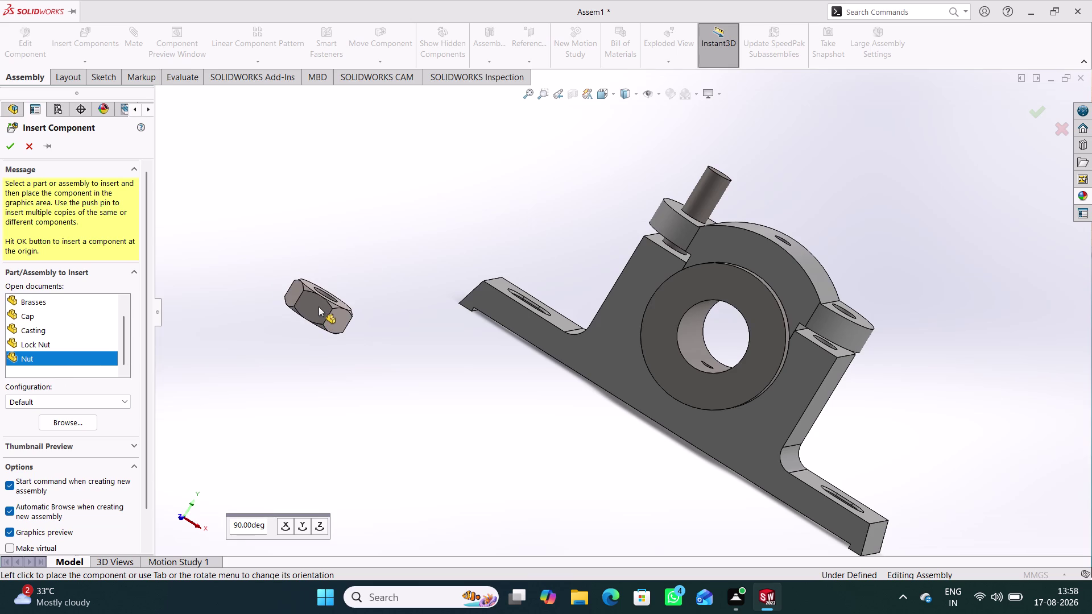
click(319, 306)
middle_drag(404, 366, 449, 376)
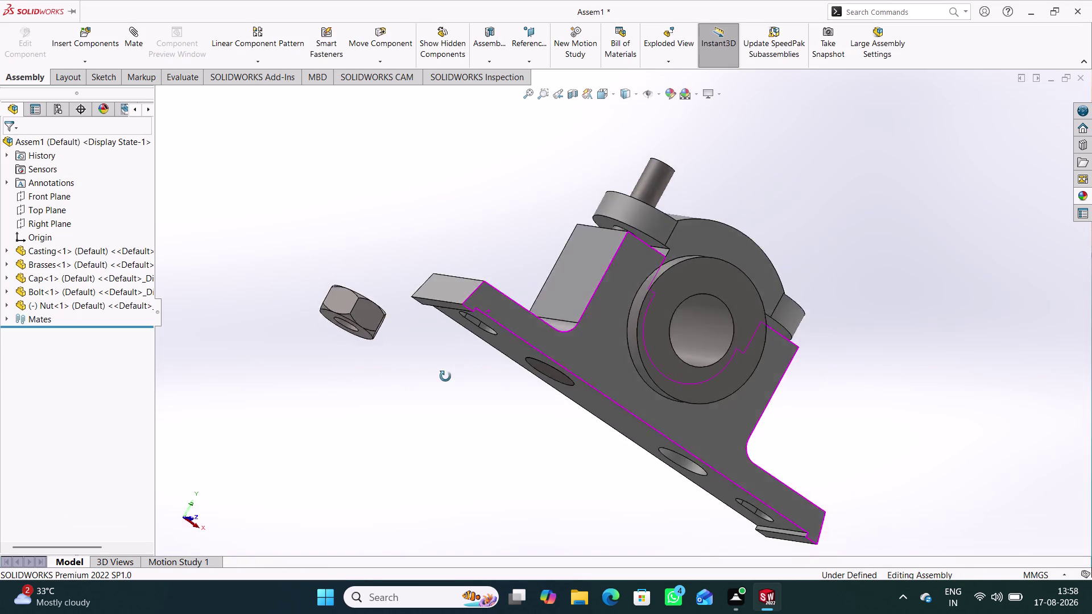
Start a nut-to-bolt concentric mate, preview it, then discard it.
middle_drag(449, 376, 411, 403)
click(135, 43)
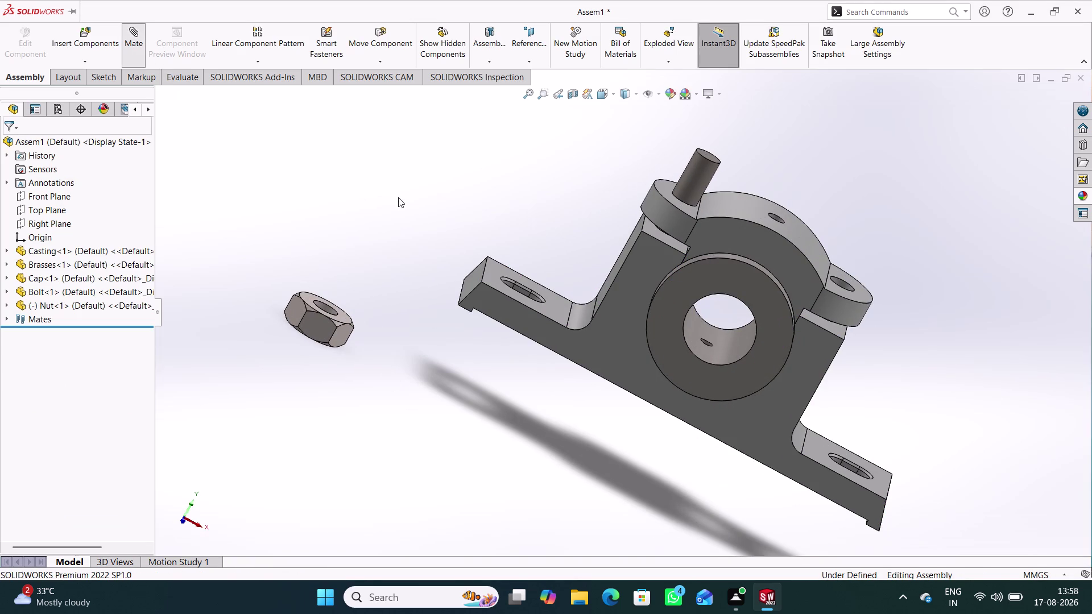
middle_drag(398, 197, 348, 208)
middle_drag(398, 277, 386, 284)
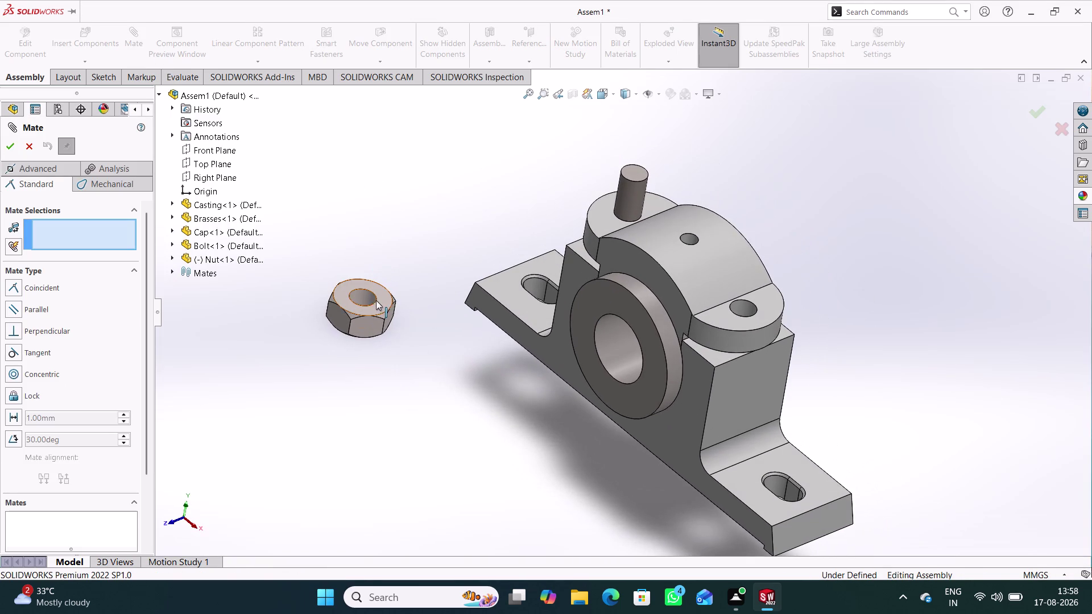
click(363, 293)
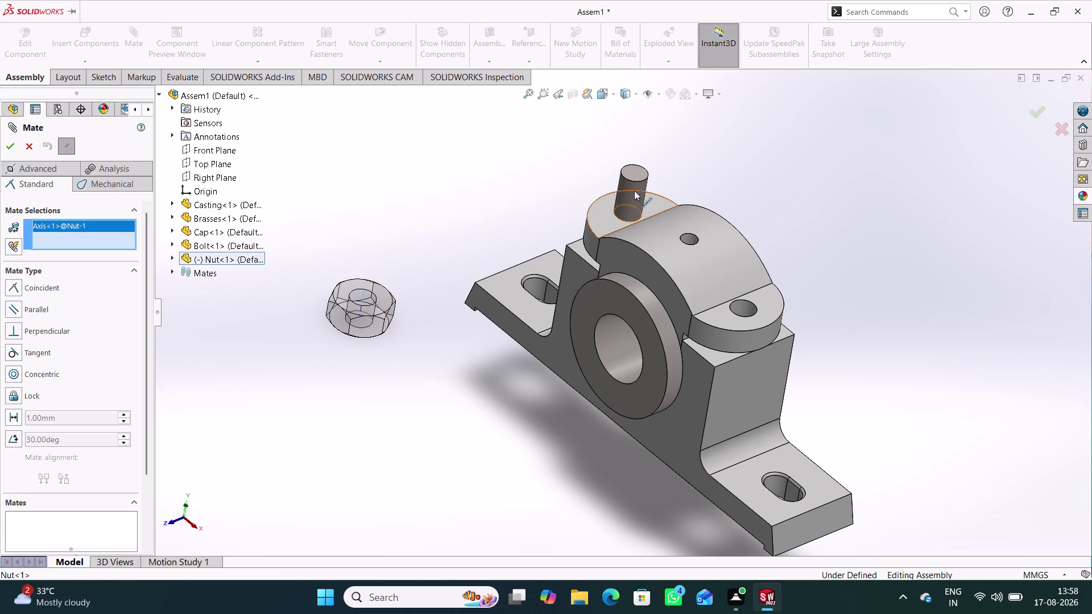
click(625, 194)
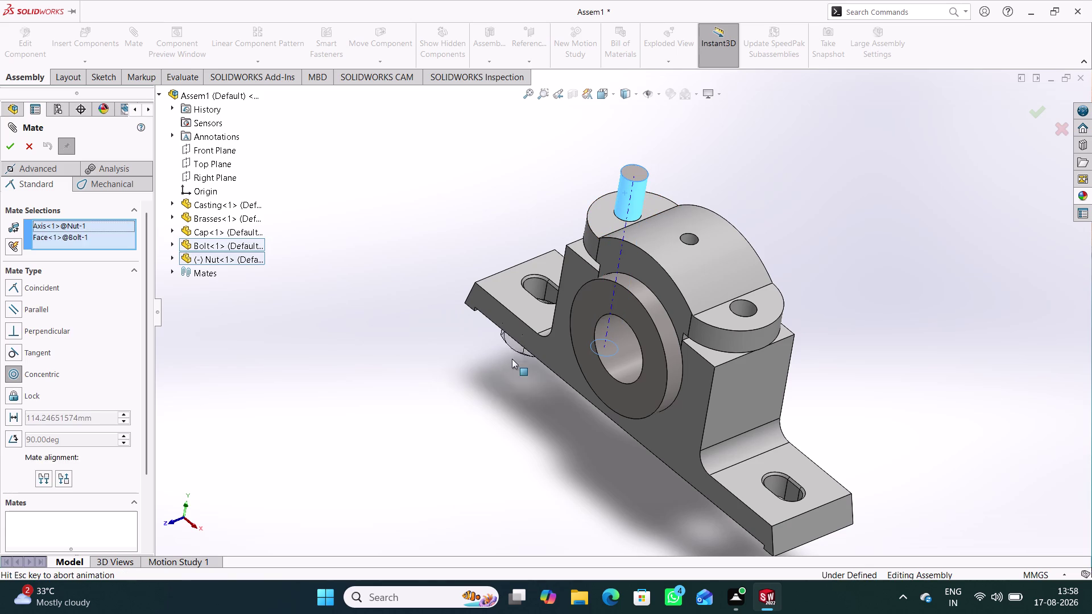
middle_drag(545, 432, 599, 343)
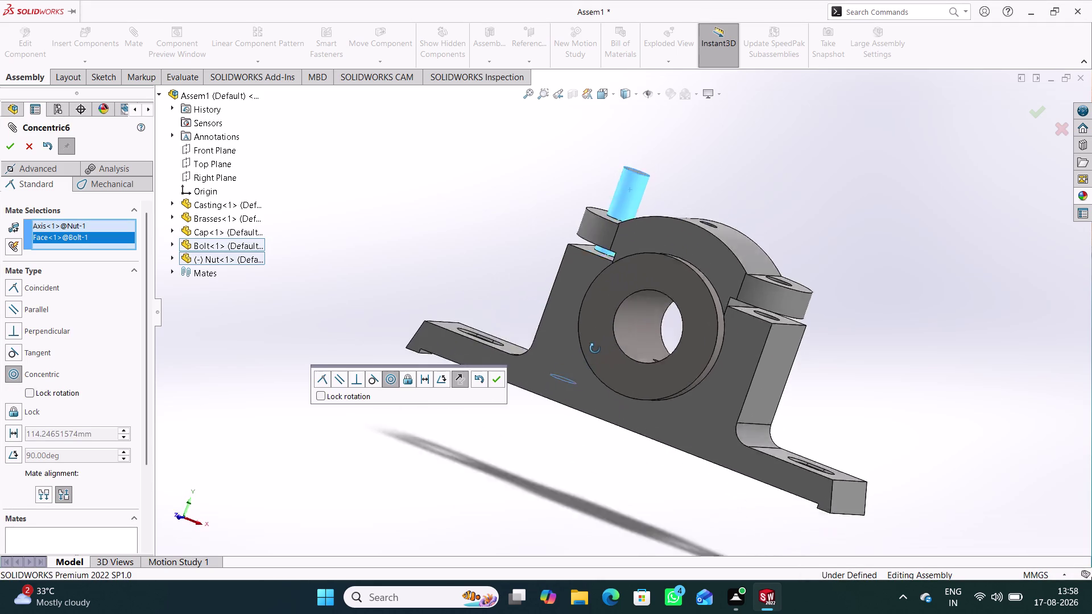
middle_drag(599, 343, 613, 291)
middle_drag(617, 272, 586, 362)
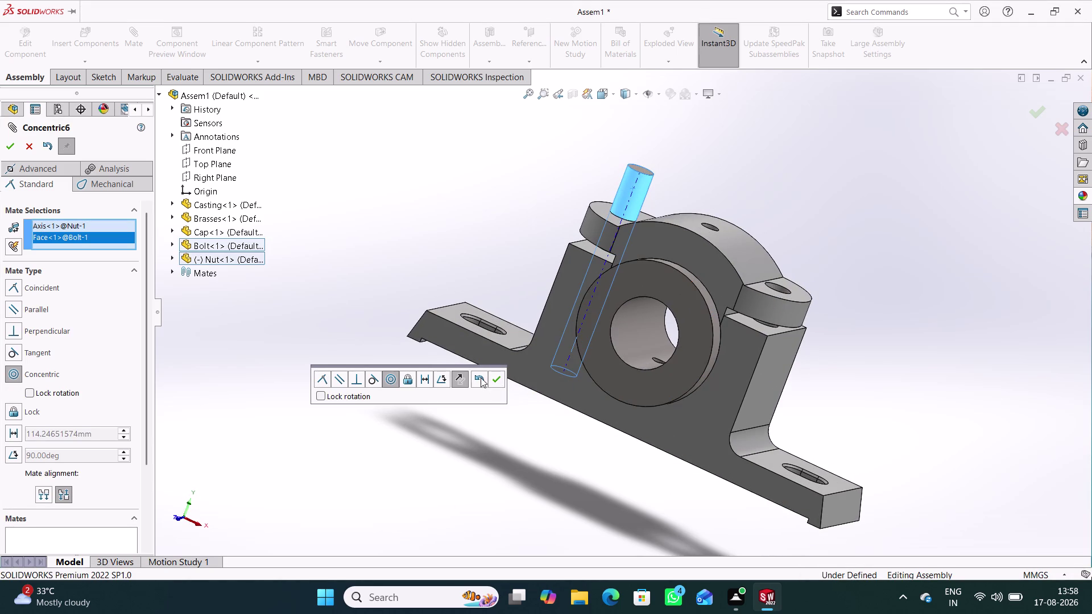
click(480, 377)
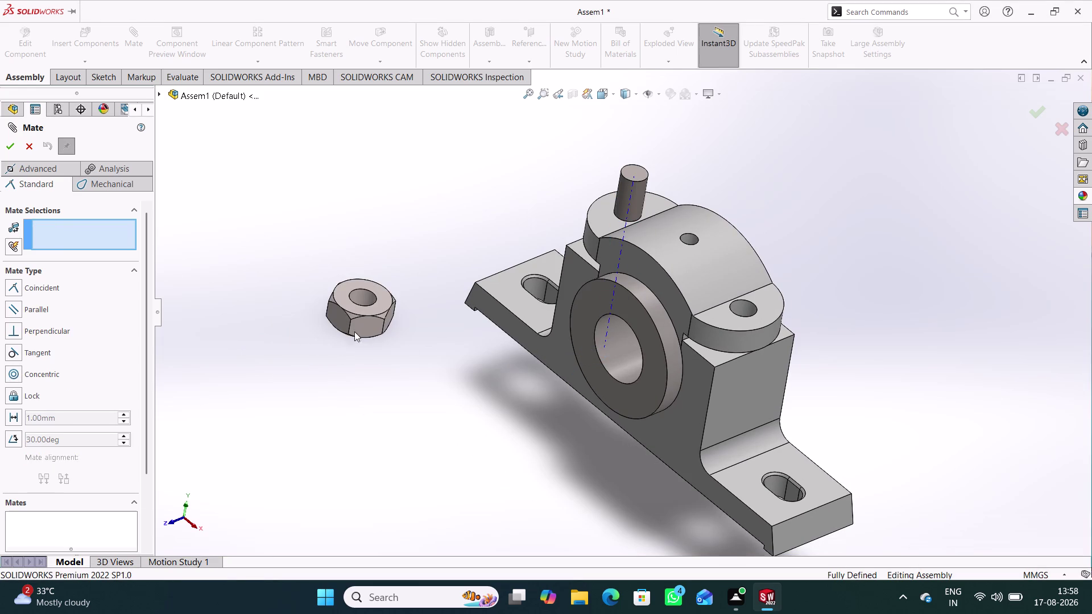
Drag the nut above the casting, near the top of the bolt.
drag(357, 330, 457, 178)
middle_drag(400, 440, 547, 342)
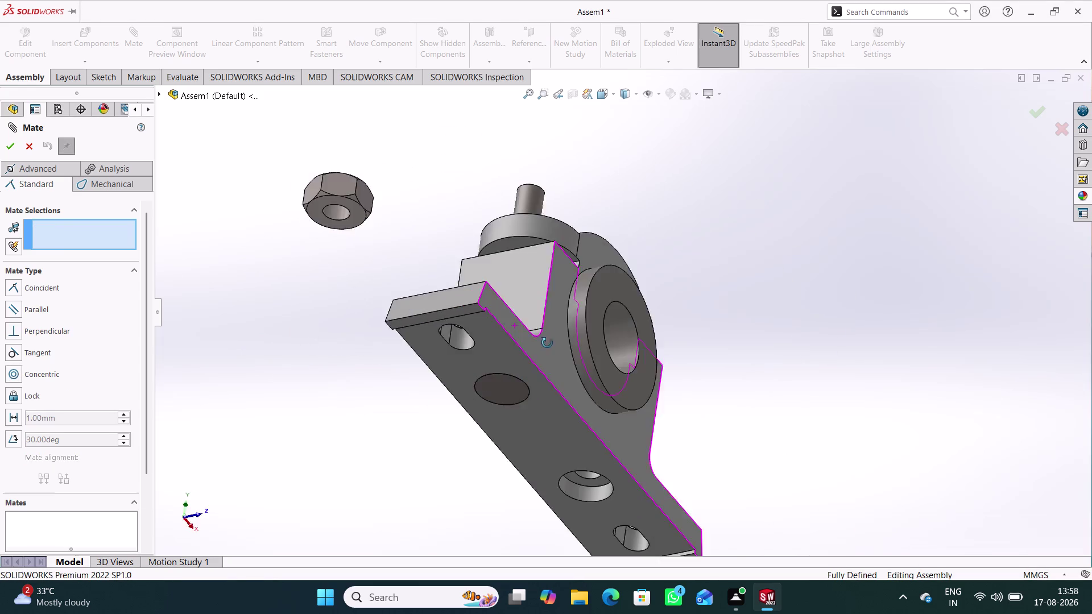
middle_drag(547, 343, 535, 396)
drag(344, 236, 486, 119)
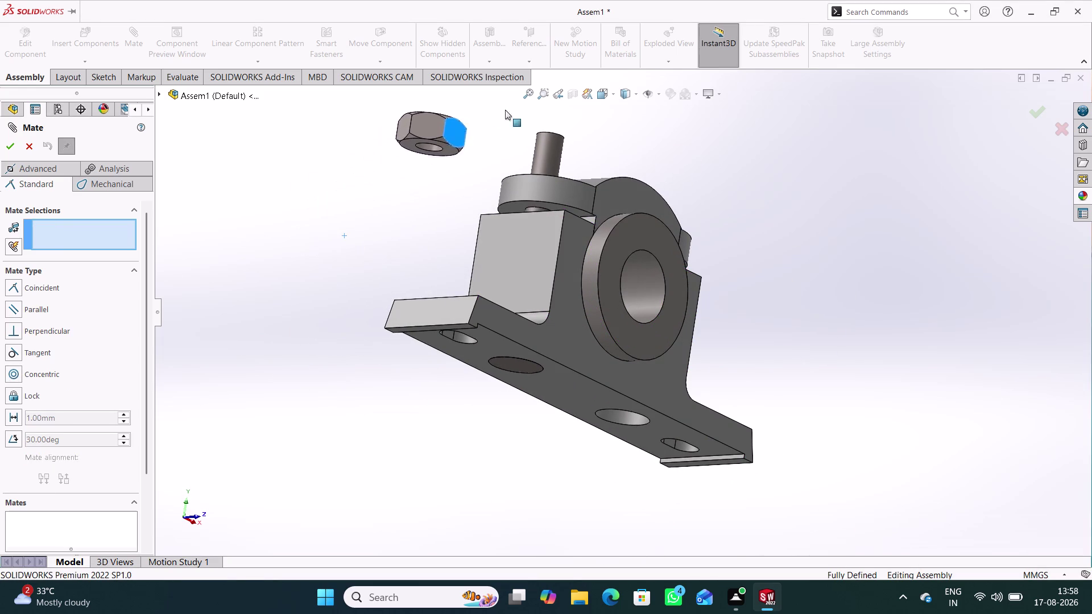
drag(487, 119, 519, 104)
middle_drag(768, 205, 704, 255)
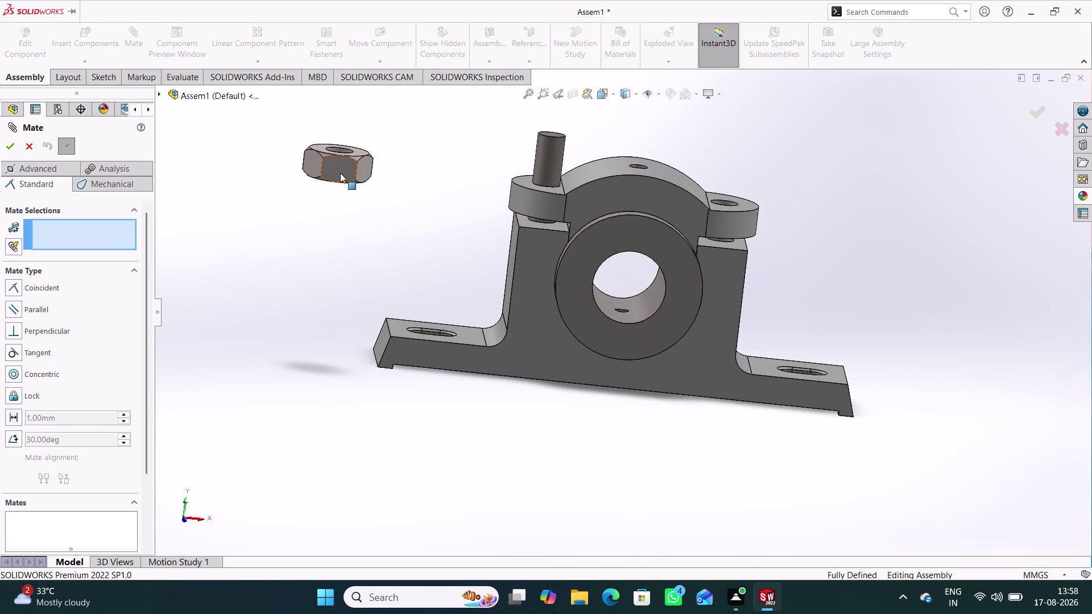
drag(339, 170, 380, 110)
middle_drag(413, 200, 398, 248)
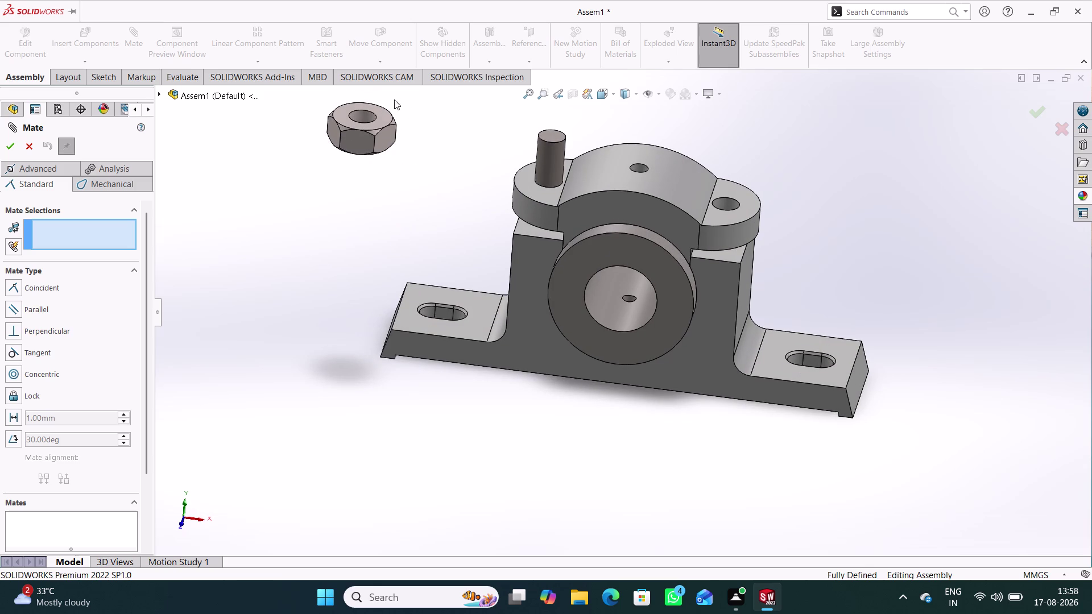
Make the nut's axis concentric with the bolt's cylindrical face.
click(365, 116)
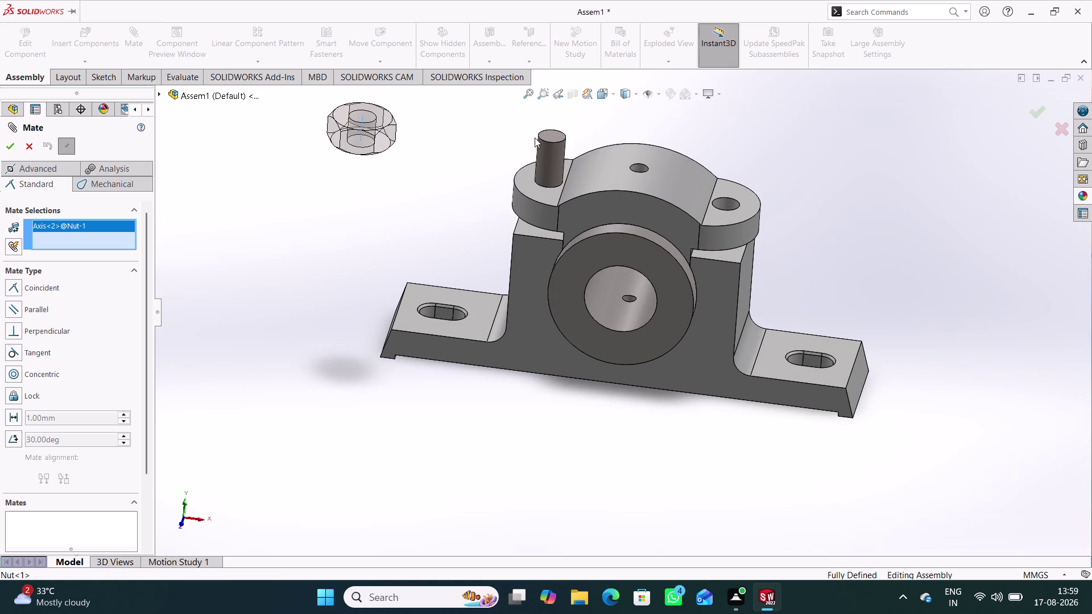
click(557, 156)
middle_drag(410, 399, 468, 338)
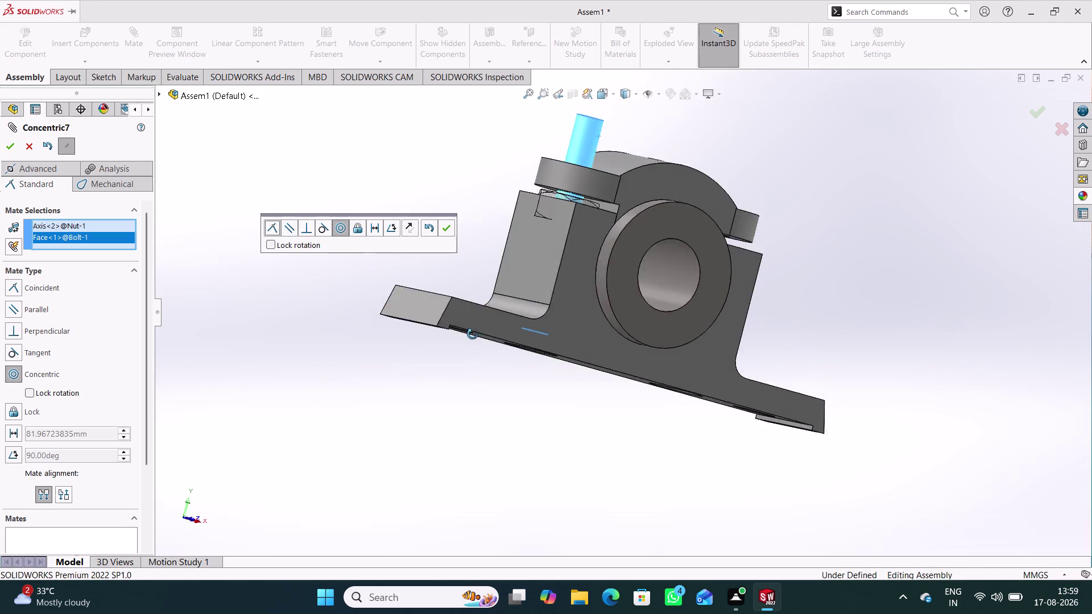
middle_drag(467, 339, 476, 375)
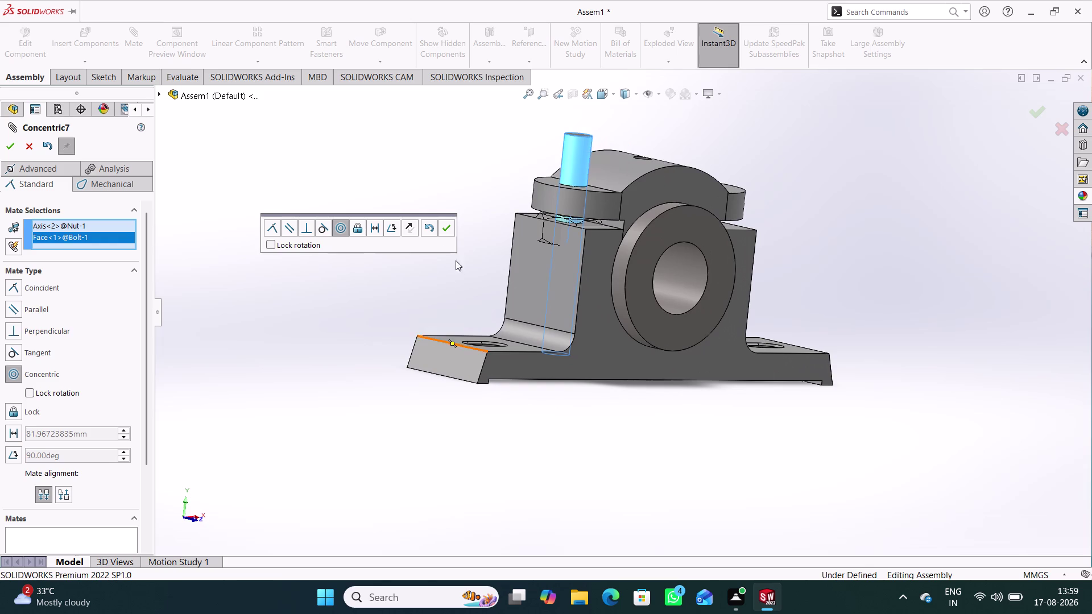
click(443, 228)
click(434, 281)
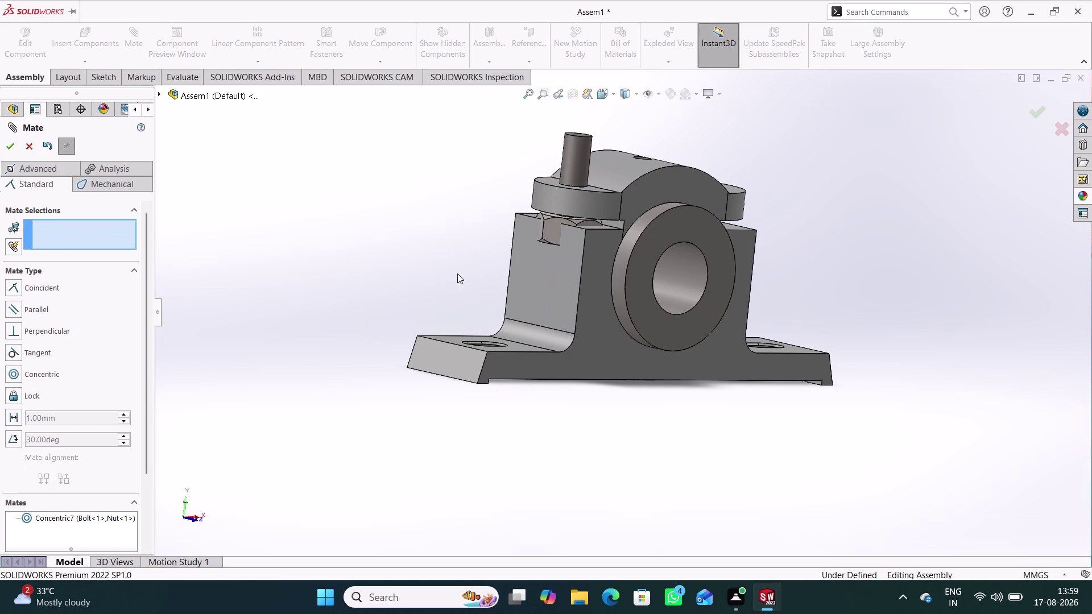
Slide the nut onto the top of the bolt and zoom in on nut and cap.
drag(547, 233, 657, 104)
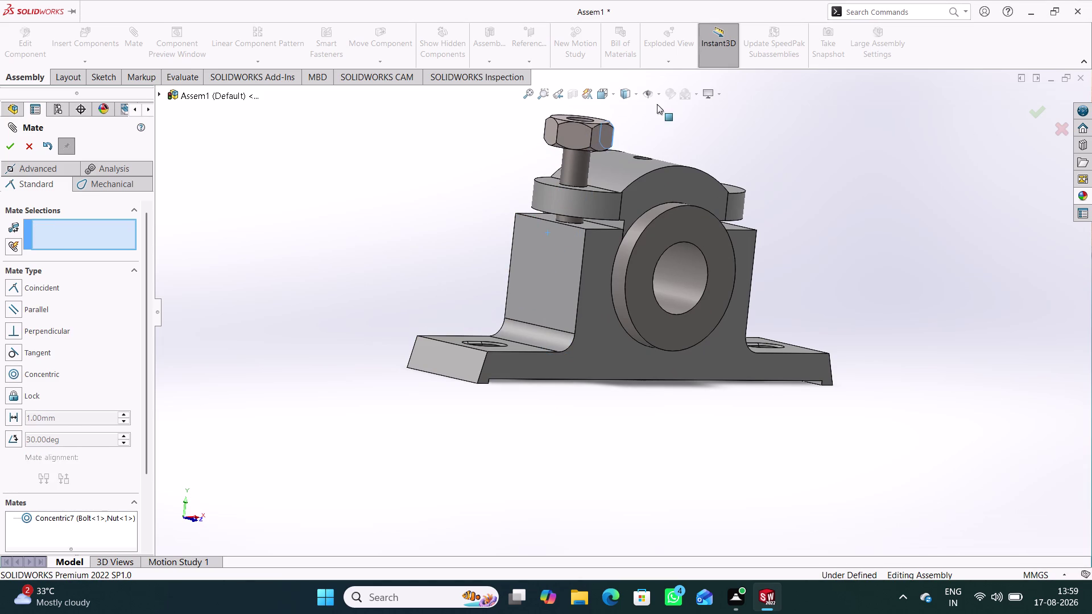
drag(657, 104, 658, 105)
middle_drag(682, 128, 628, 116)
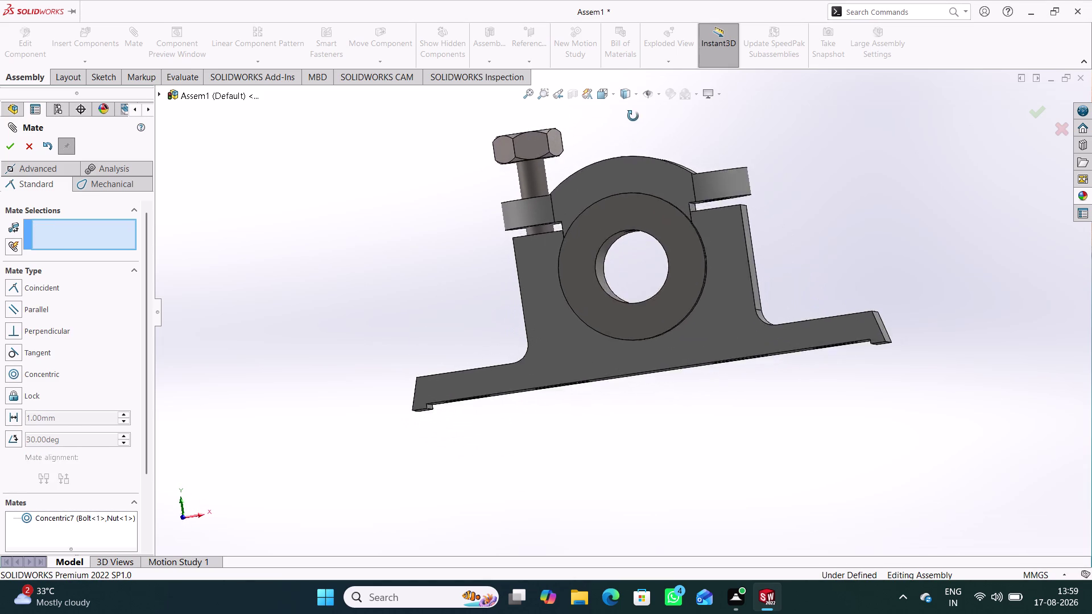
middle_drag(629, 116, 639, 119)
scroll(down, 3)
middle_drag(573, 202, 563, 120)
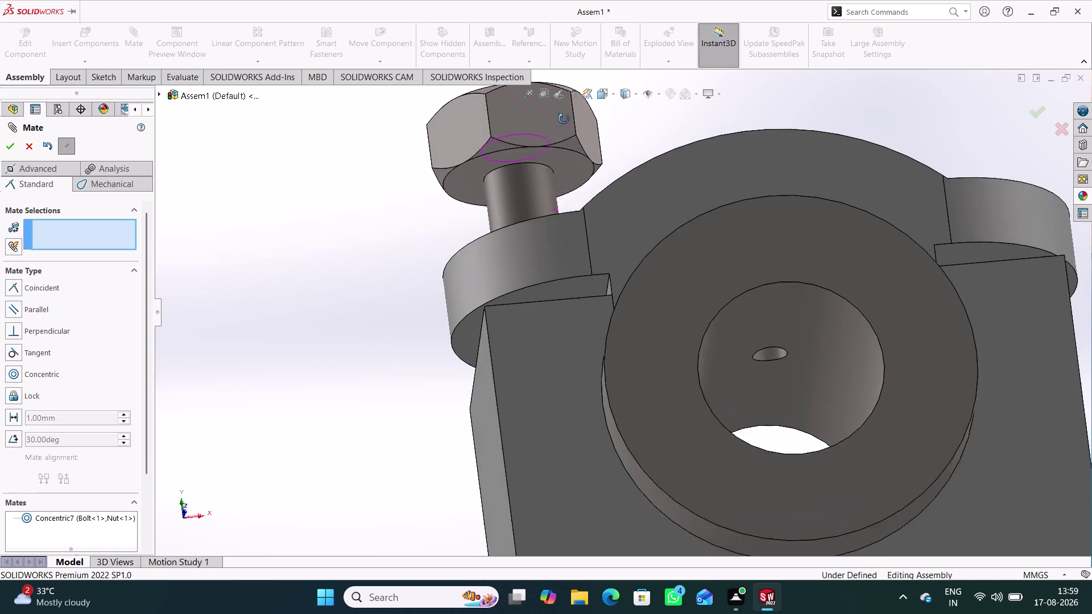
middle_drag(563, 120, 564, 117)
Make the nut's bottom face coincident with the cap's top face.
click(568, 166)
middle_drag(416, 222, 458, 371)
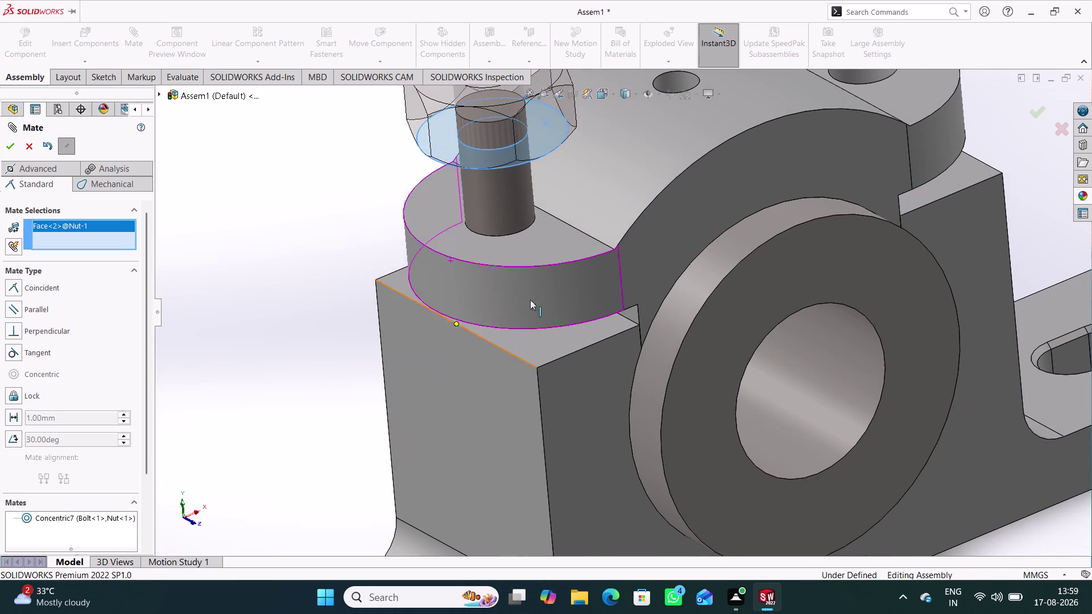
click(551, 250)
middle_drag(581, 418, 573, 406)
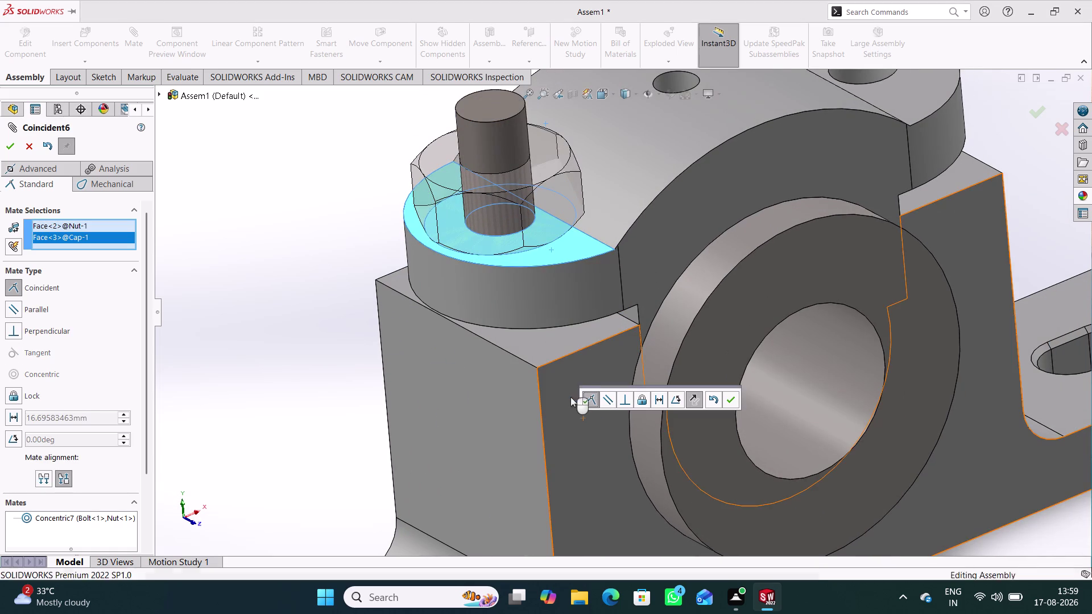
middle_drag(574, 406, 548, 375)
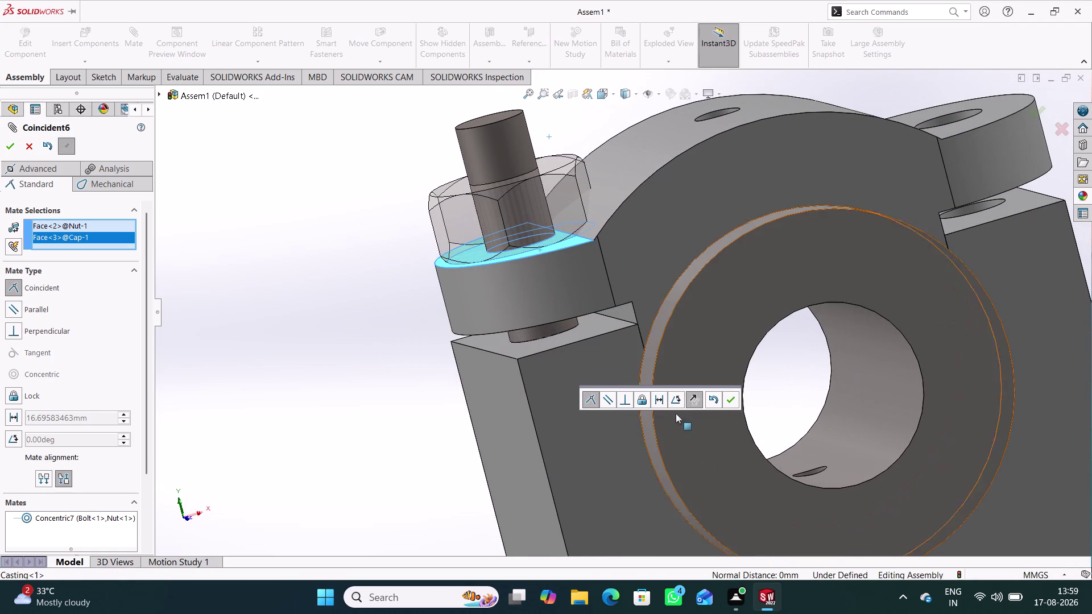
click(731, 402)
Orbit around to inspect the seated nut and expand the component tree.
middle_drag(463, 459, 421, 407)
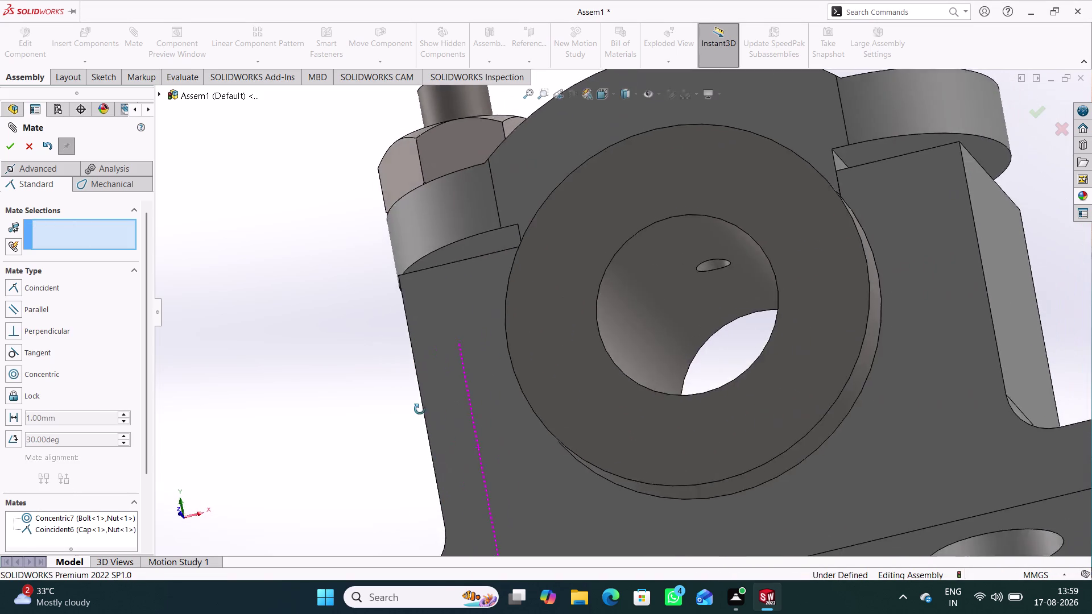
middle_drag(421, 406, 438, 473)
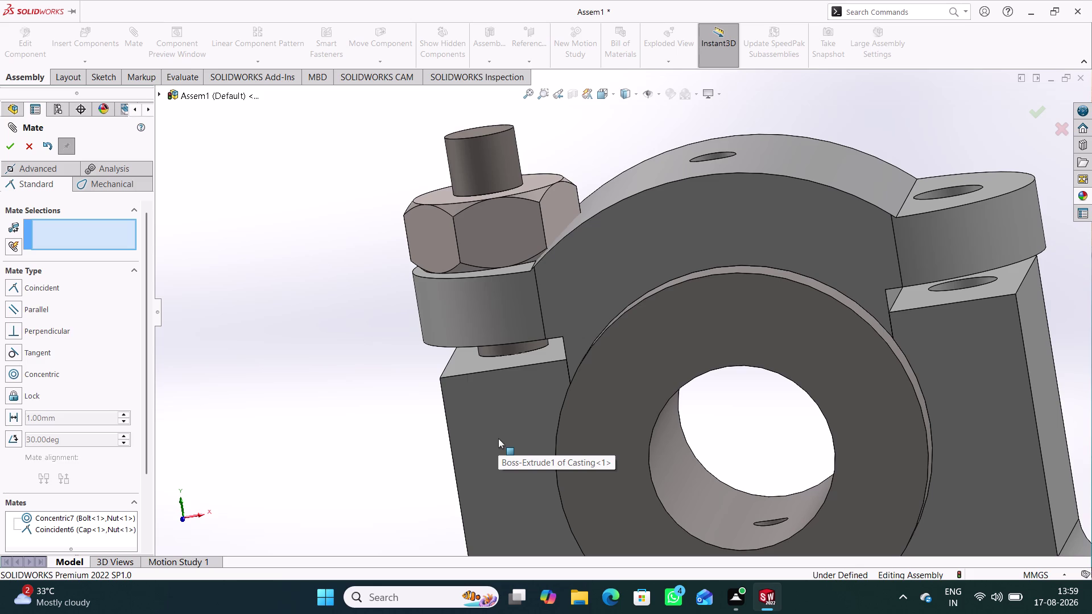
middle_drag(388, 323, 418, 290)
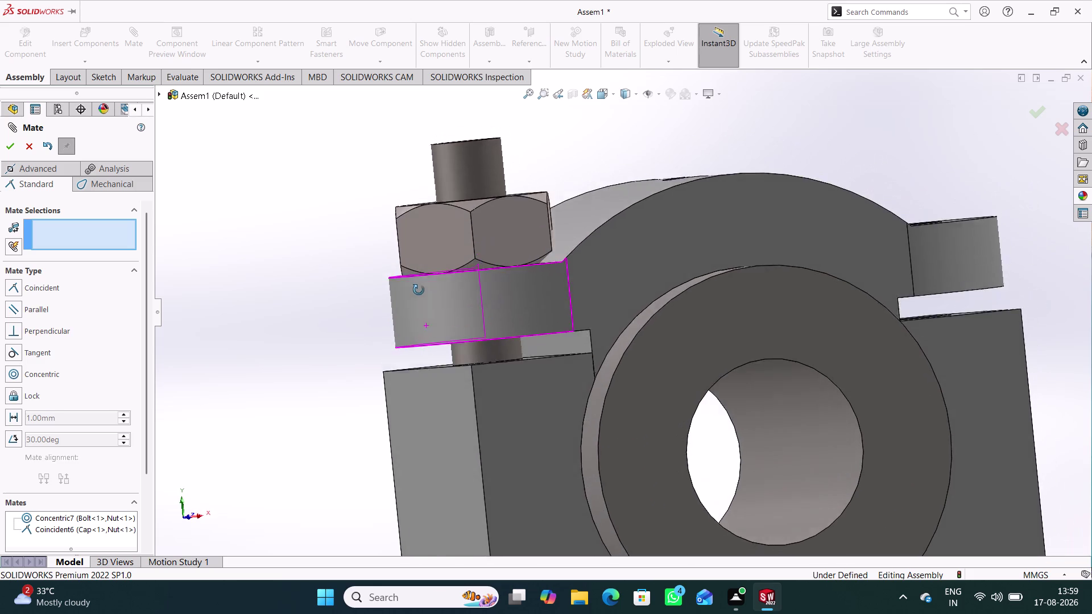
middle_drag(418, 289, 404, 332)
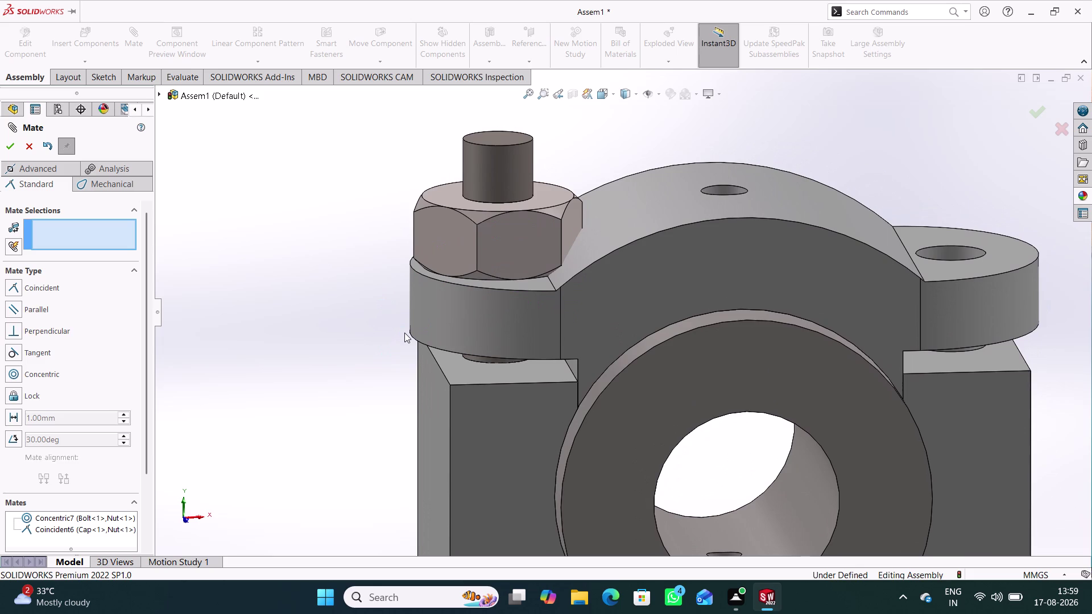
middle_drag(407, 378, 361, 316)
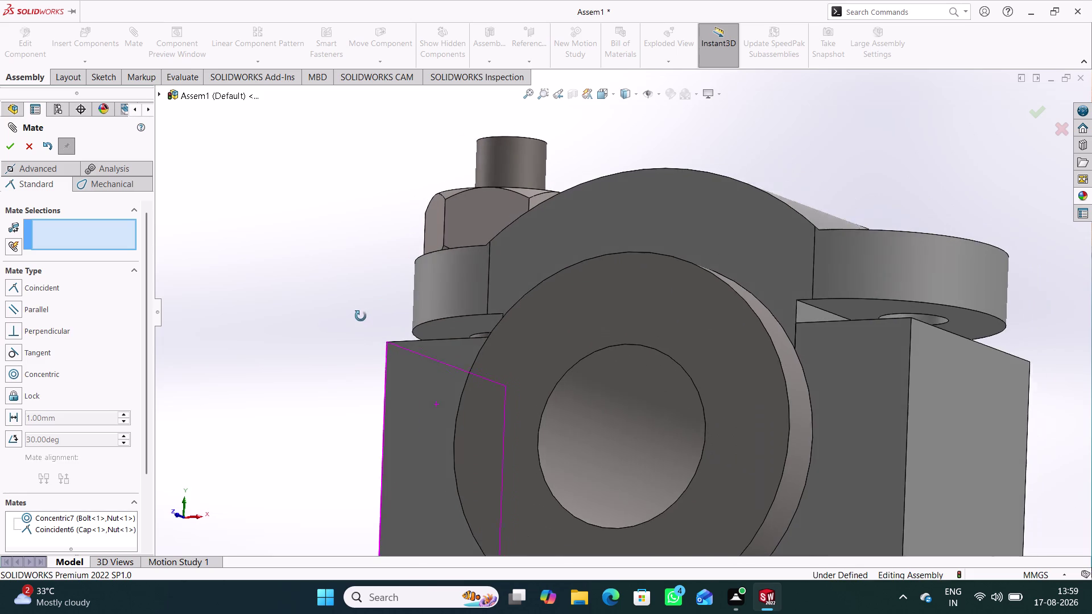
middle_drag(361, 316, 361, 317)
middle_drag(268, 288, 272, 313)
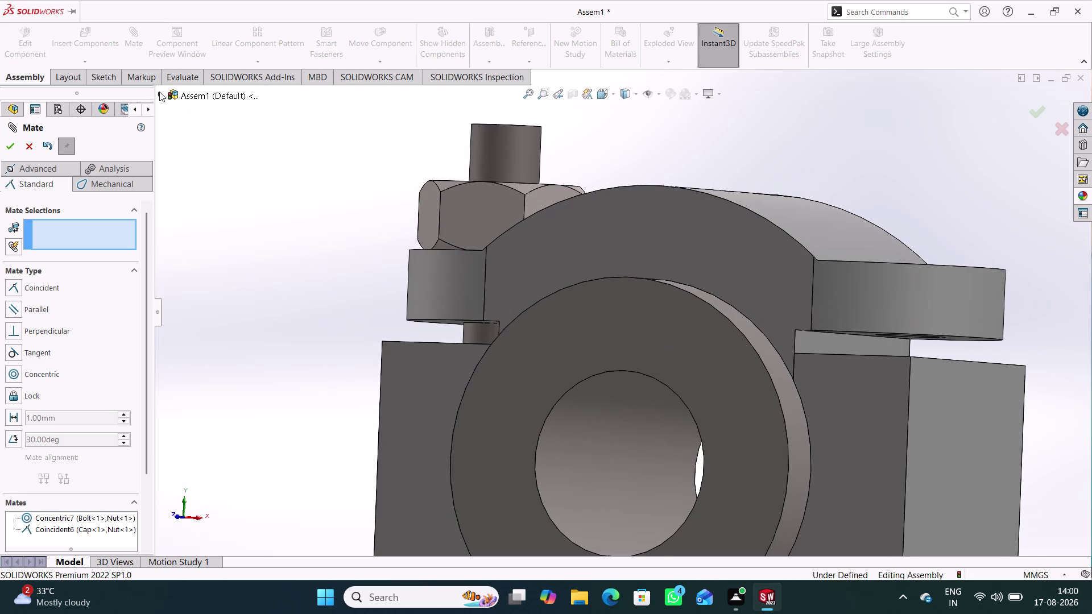
click(159, 91)
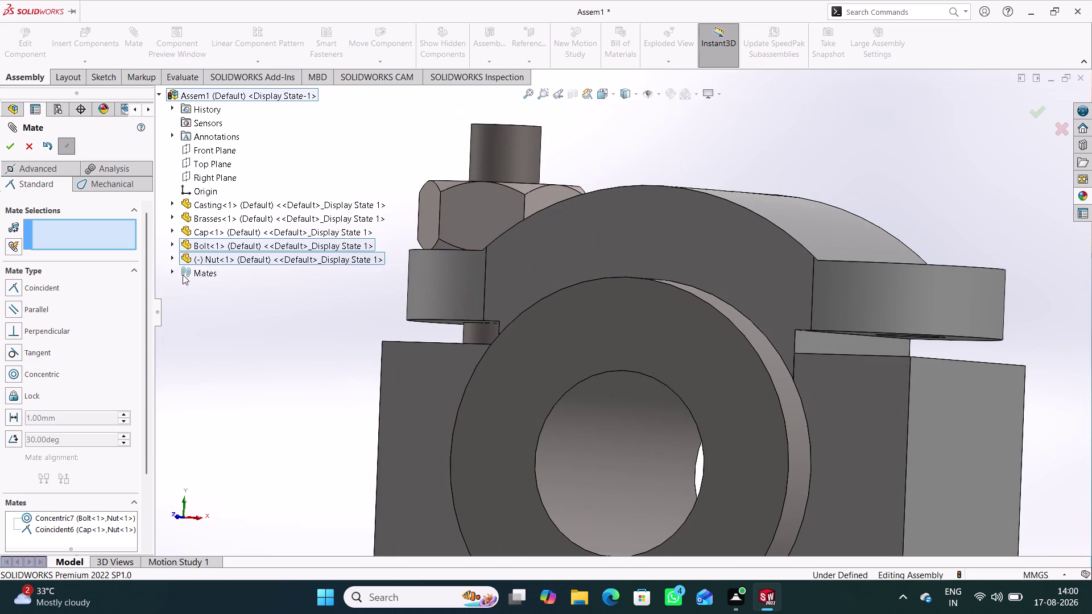
Make the Nut's Right Plane coincident with the assembly Front Plane and close Mate.
click(172, 254)
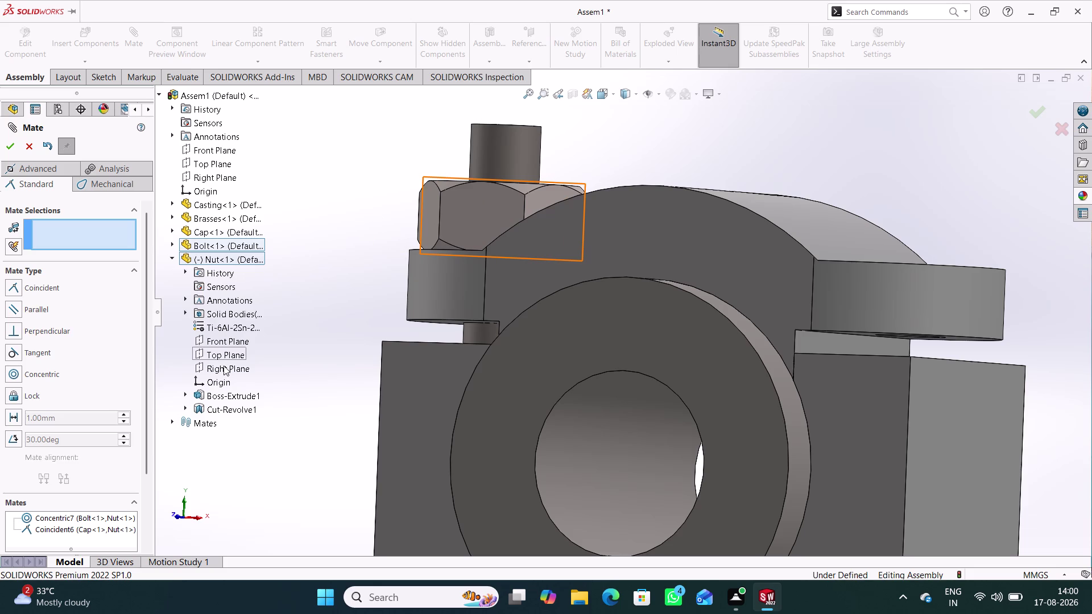
click(224, 366)
middle_drag(309, 322, 349, 384)
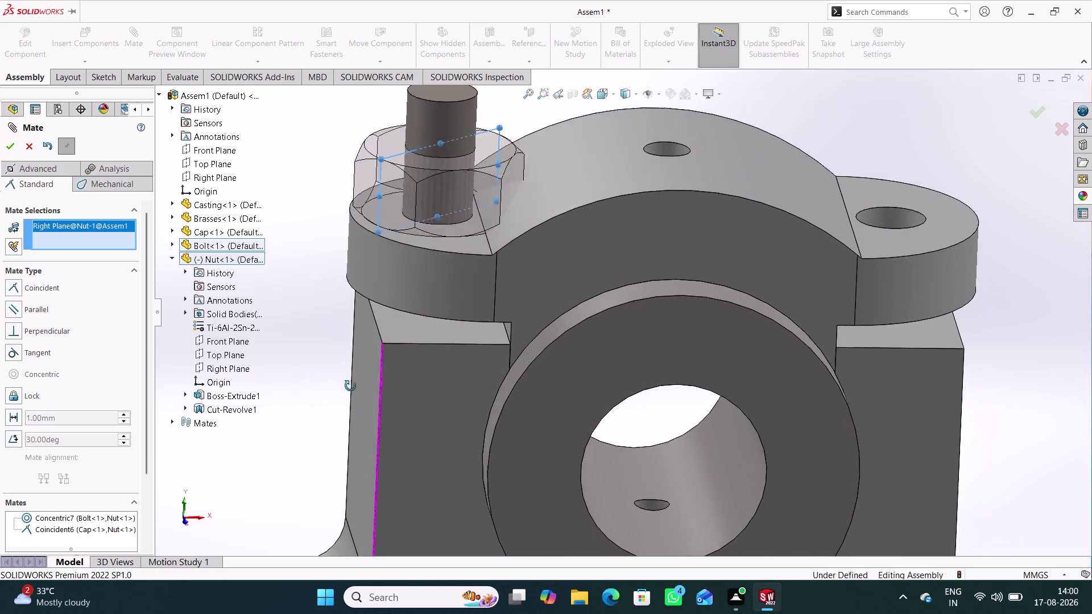
middle_drag(350, 384, 335, 386)
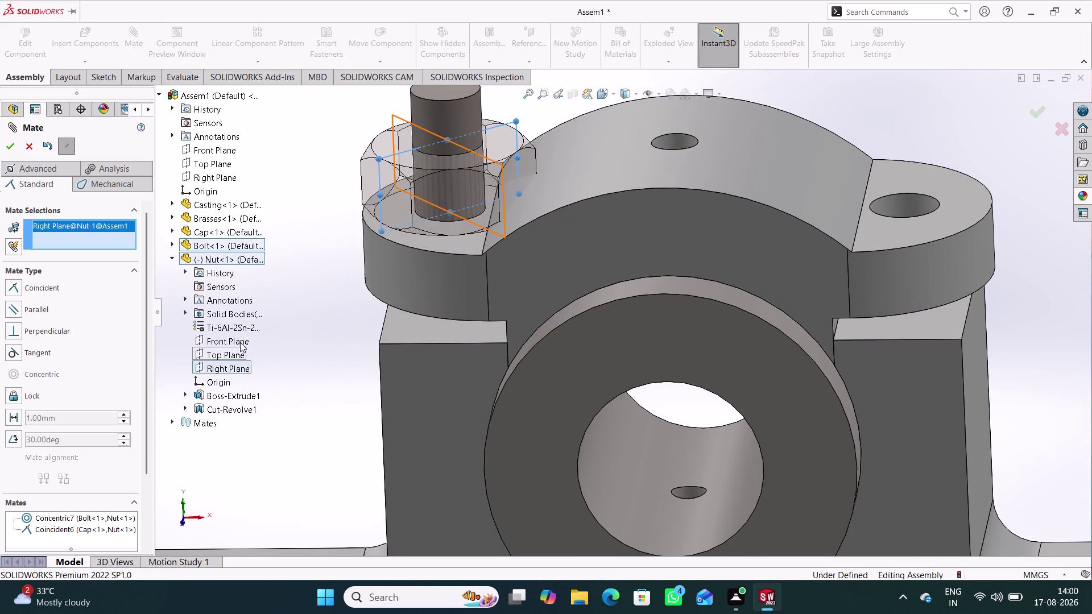
click(237, 340)
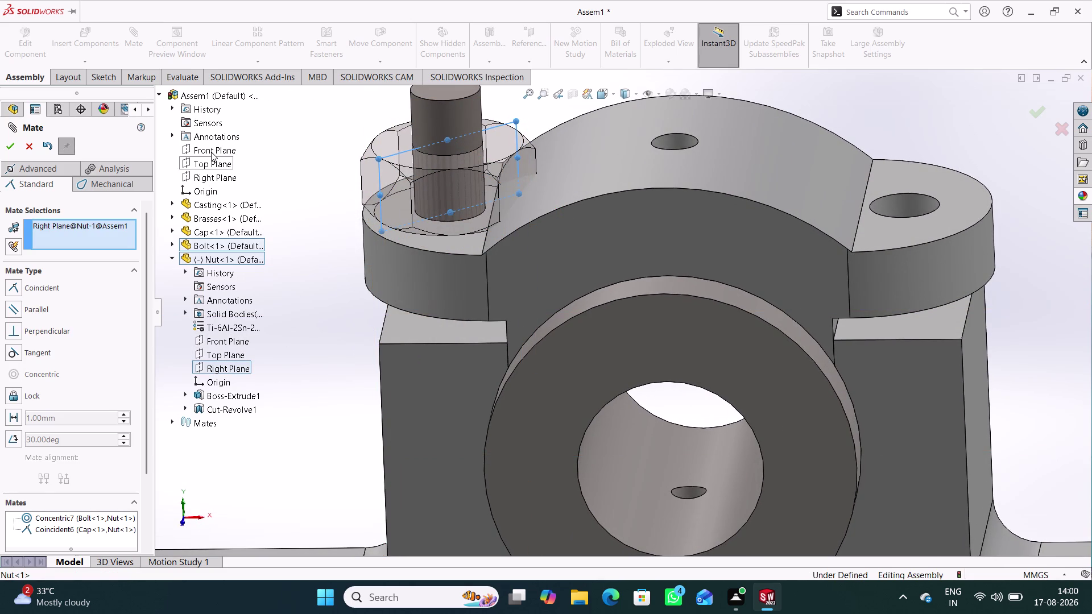
click(211, 152)
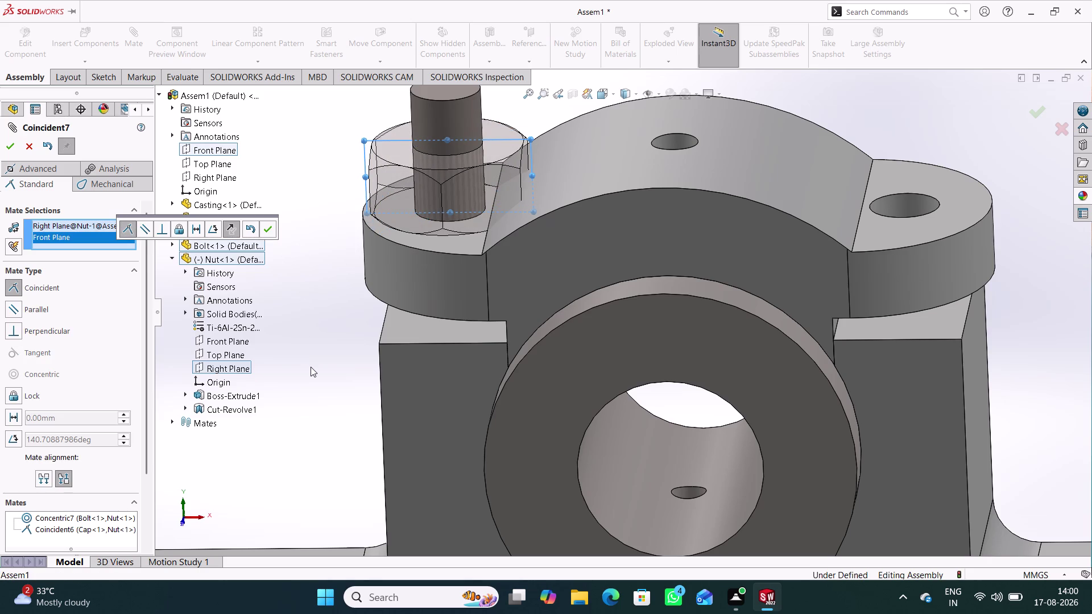
middle_drag(311, 367, 373, 342)
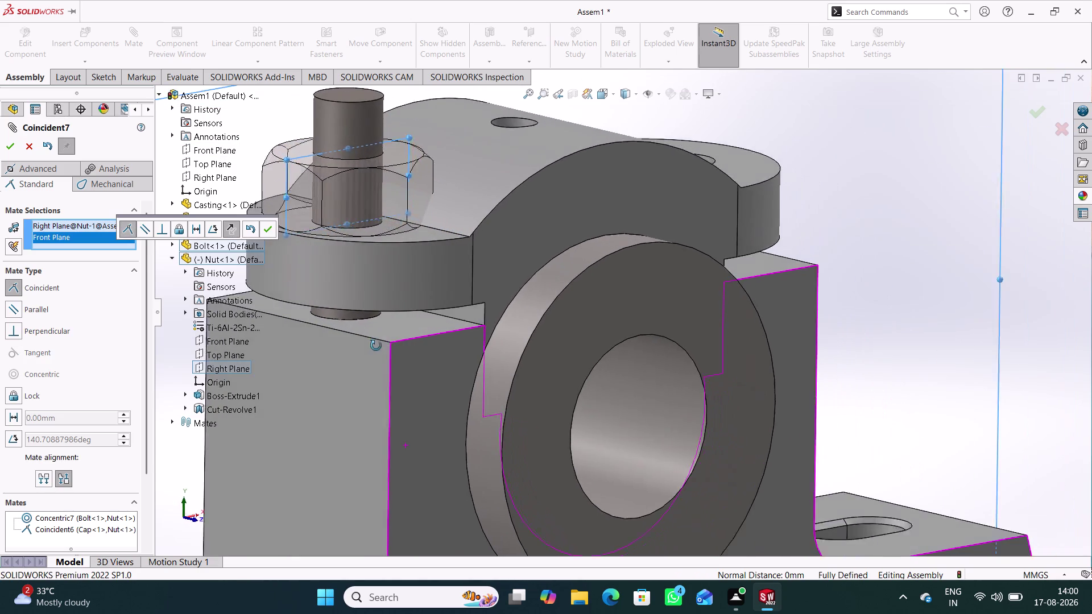
middle_drag(373, 342, 309, 329)
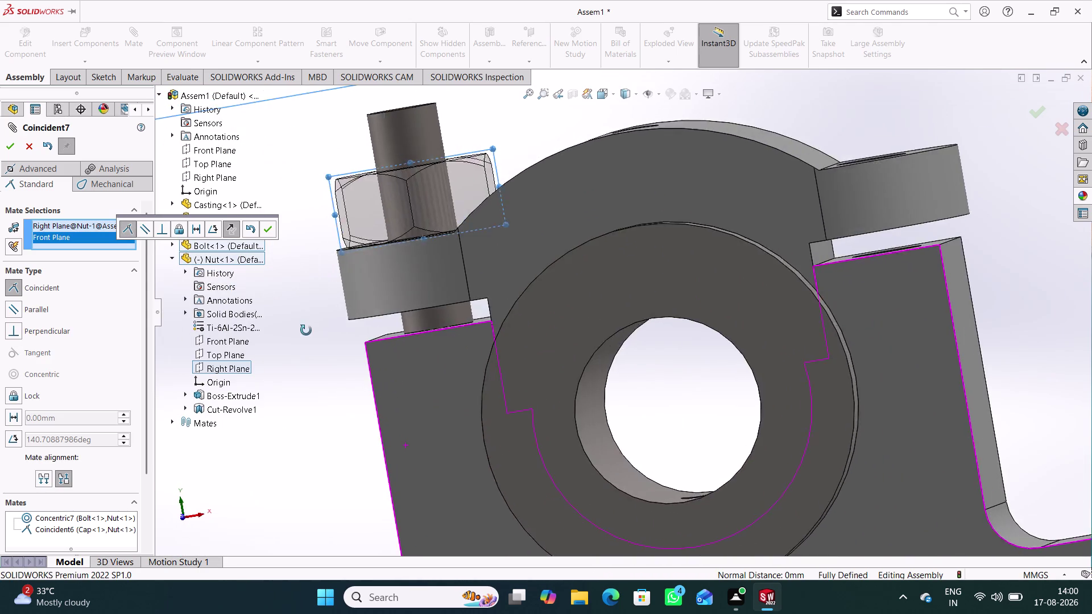
middle_drag(308, 329, 308, 382)
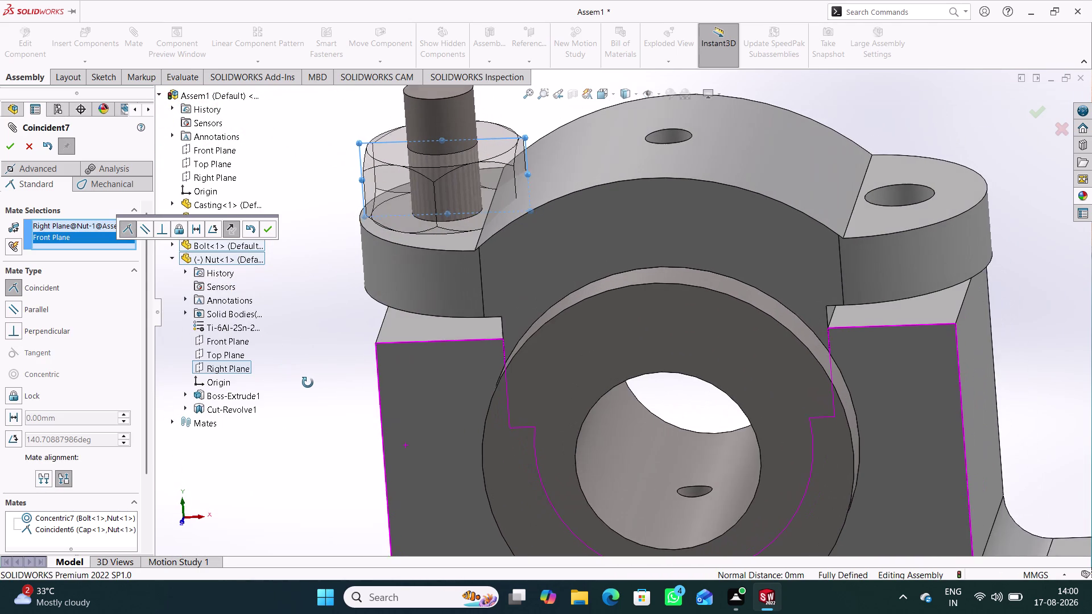
middle_drag(308, 383, 307, 383)
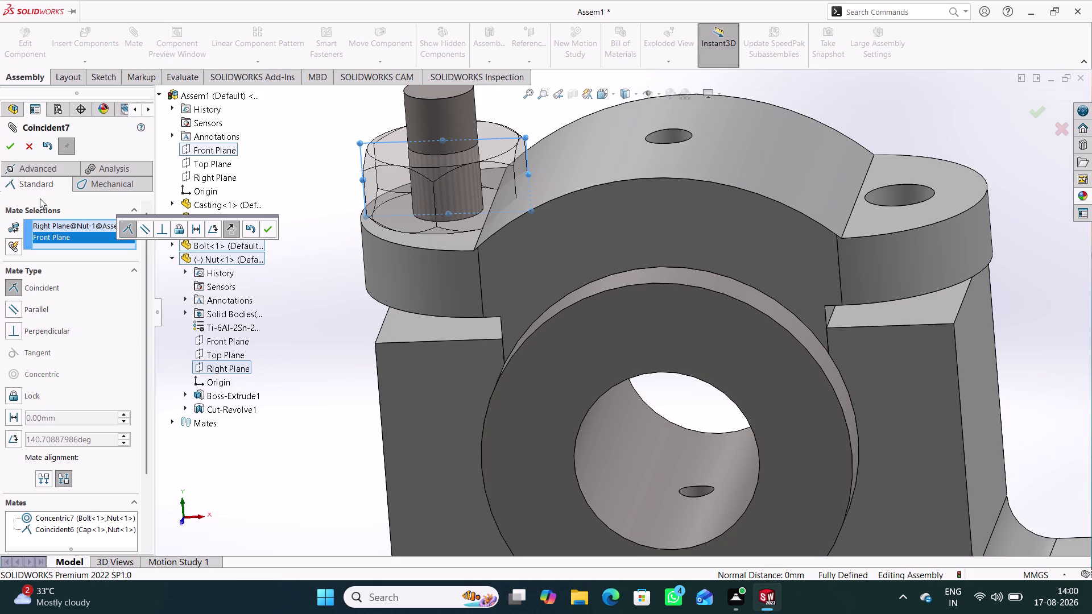
click(269, 231)
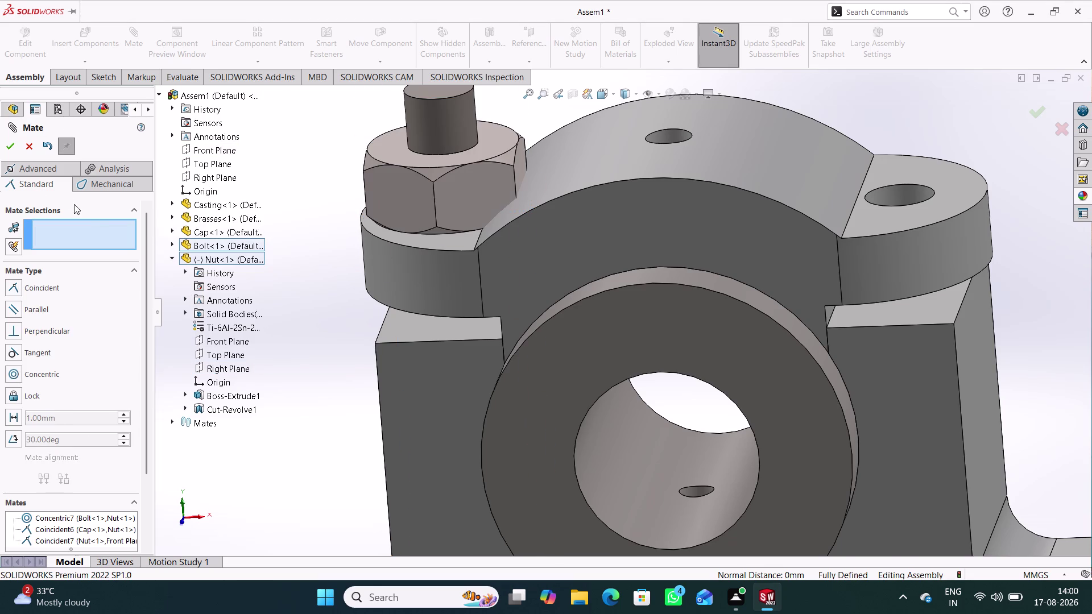
click(24, 144)
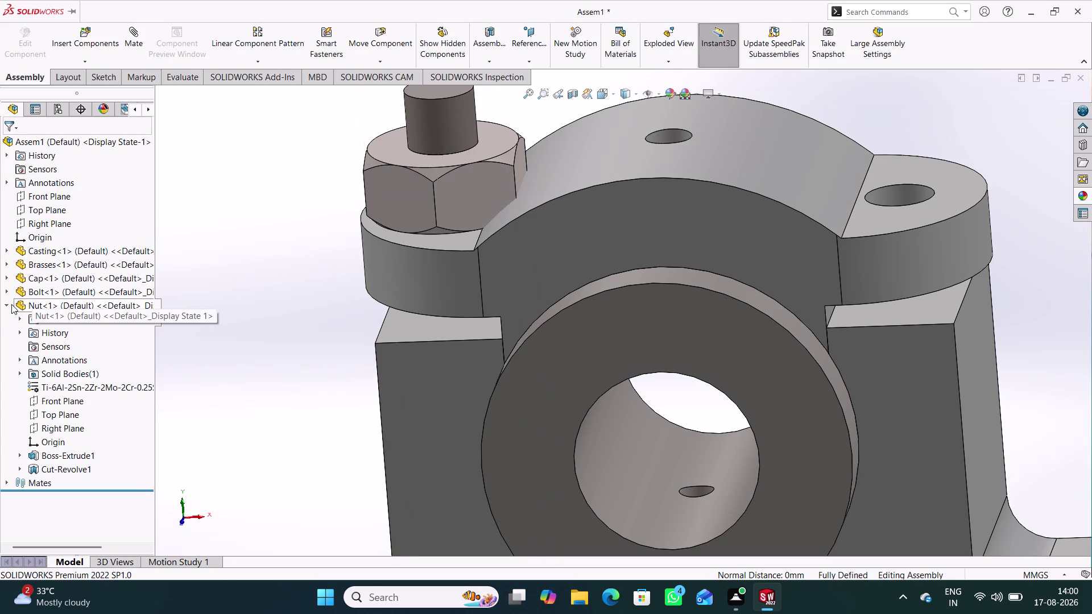
Collapse the nut's feature list, orbit the block, and open Insert Components.
click(9, 304)
middle_drag(256, 337, 292, 290)
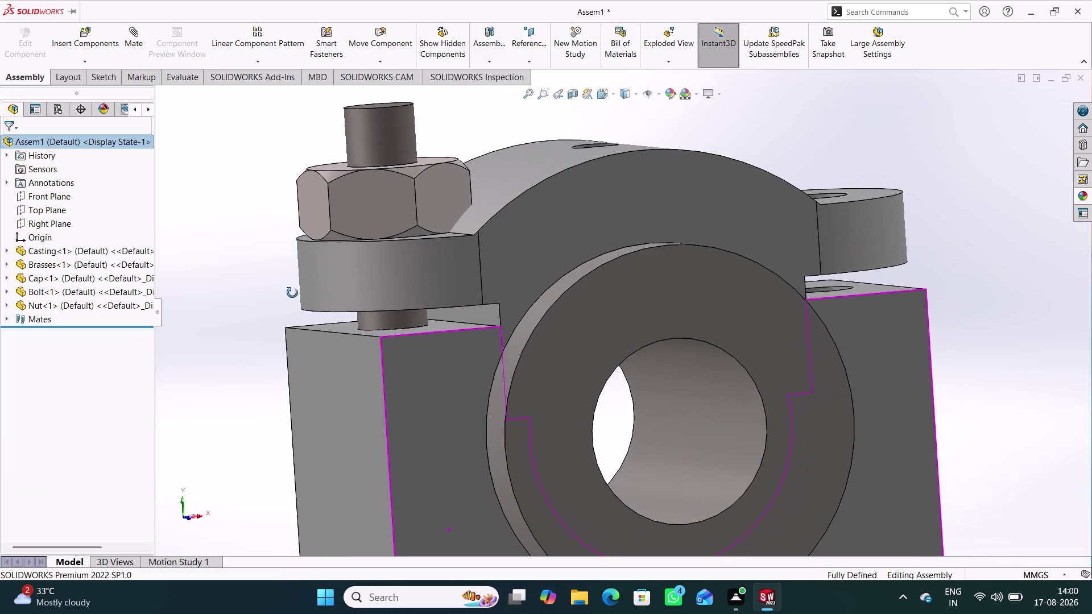
middle_drag(292, 290, 197, 332)
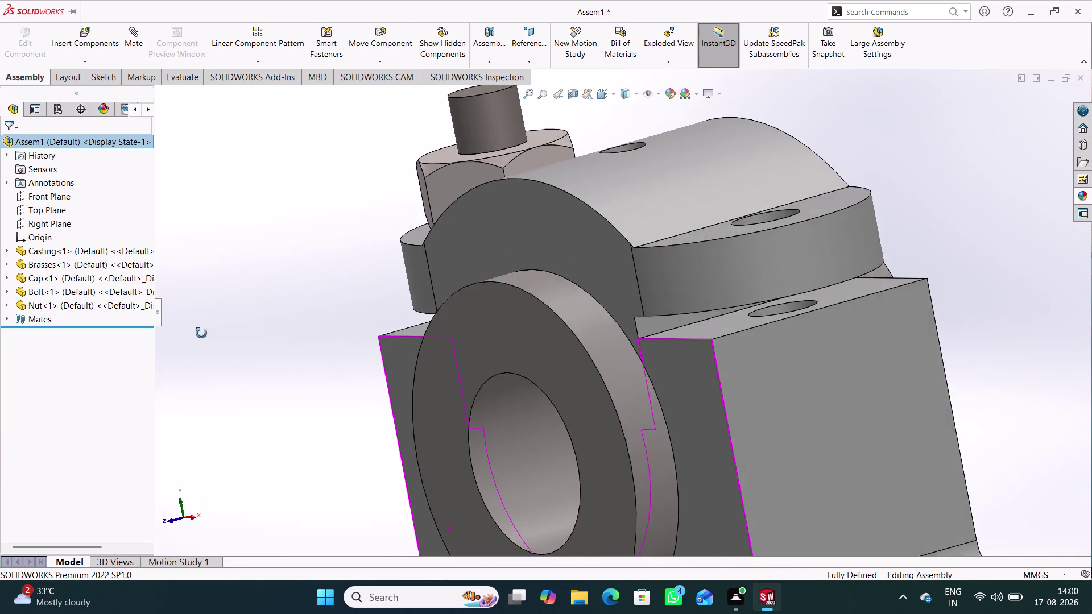
middle_drag(197, 333, 205, 334)
scroll(up, 3)
scroll(down, 3)
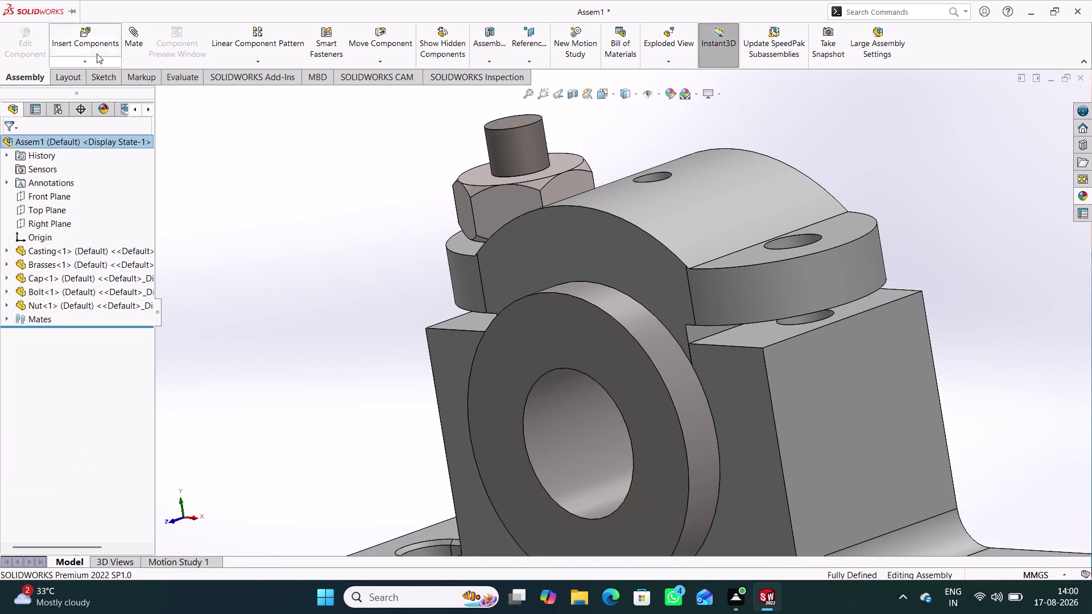
click(97, 47)
scroll(down, 3)
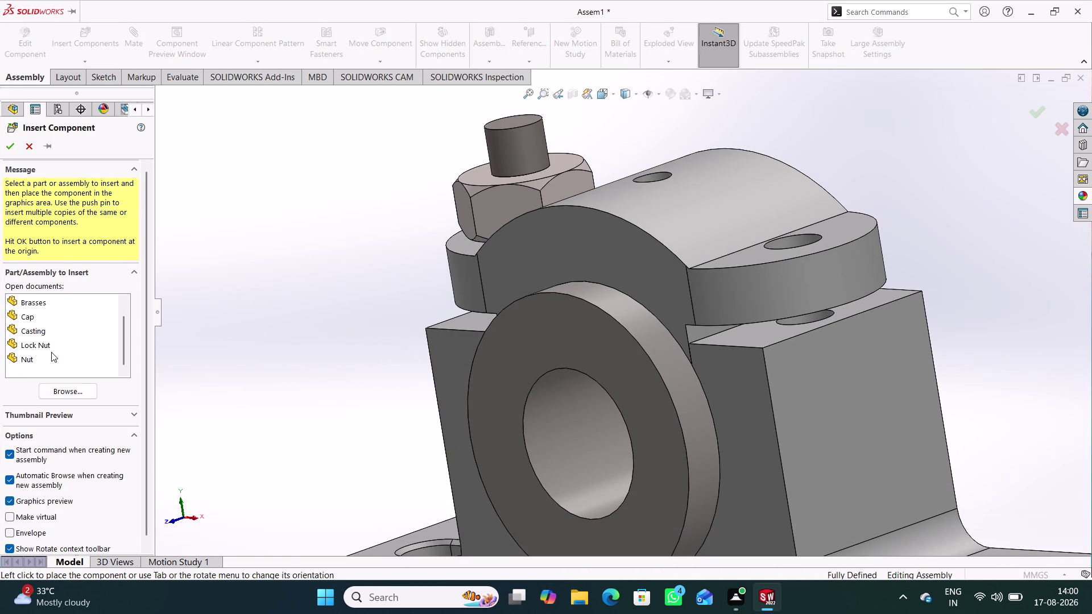
Insert the Lock Nut part beside the plummer block and start the Mate command.
click(51, 343)
click(272, 237)
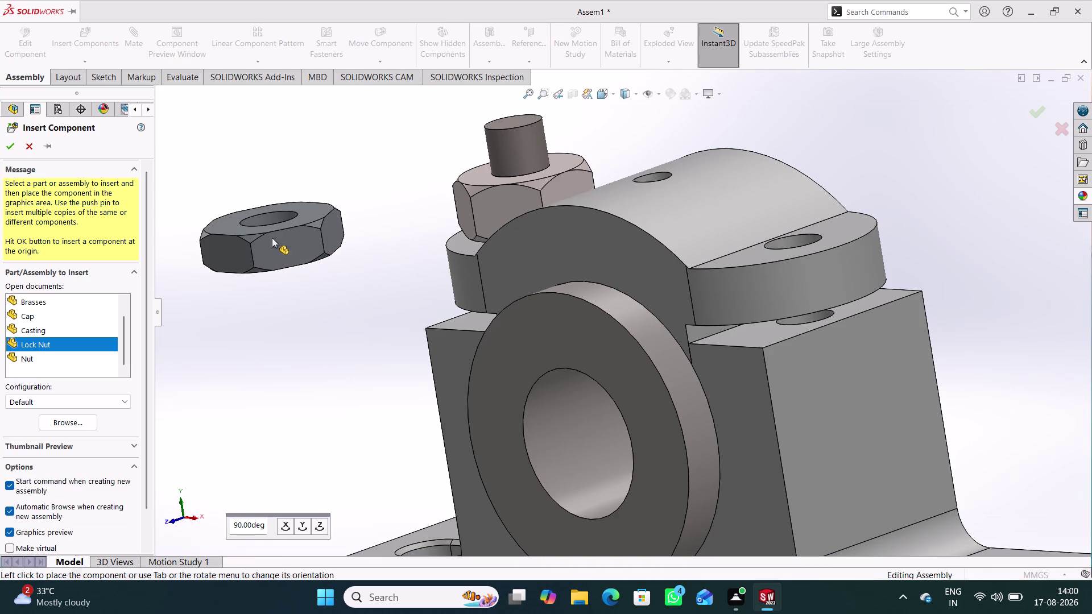
middle_drag(306, 350, 319, 337)
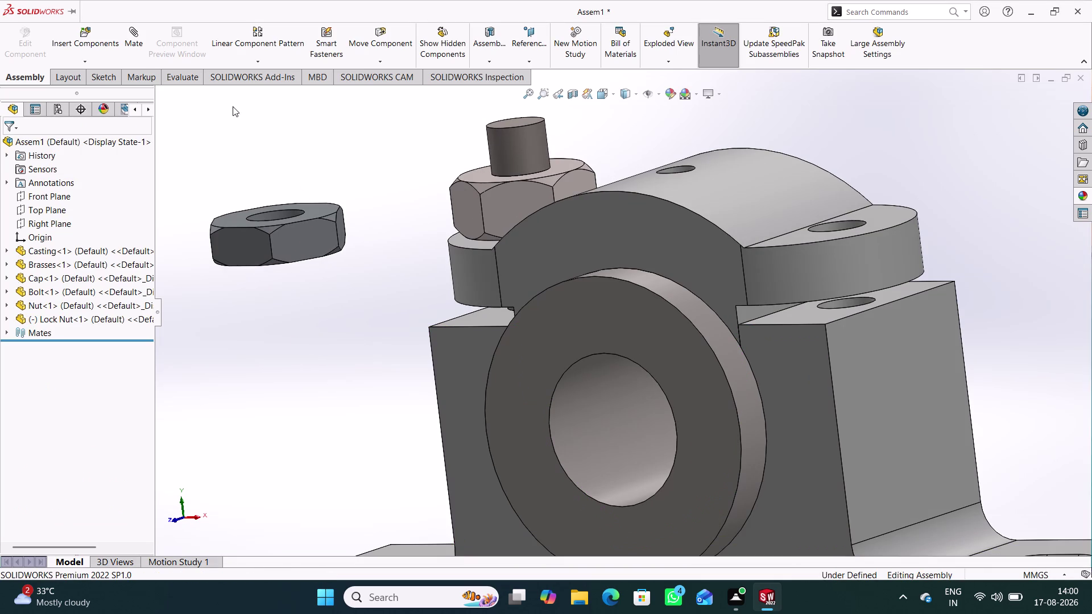
click(138, 43)
middle_drag(320, 181, 330, 252)
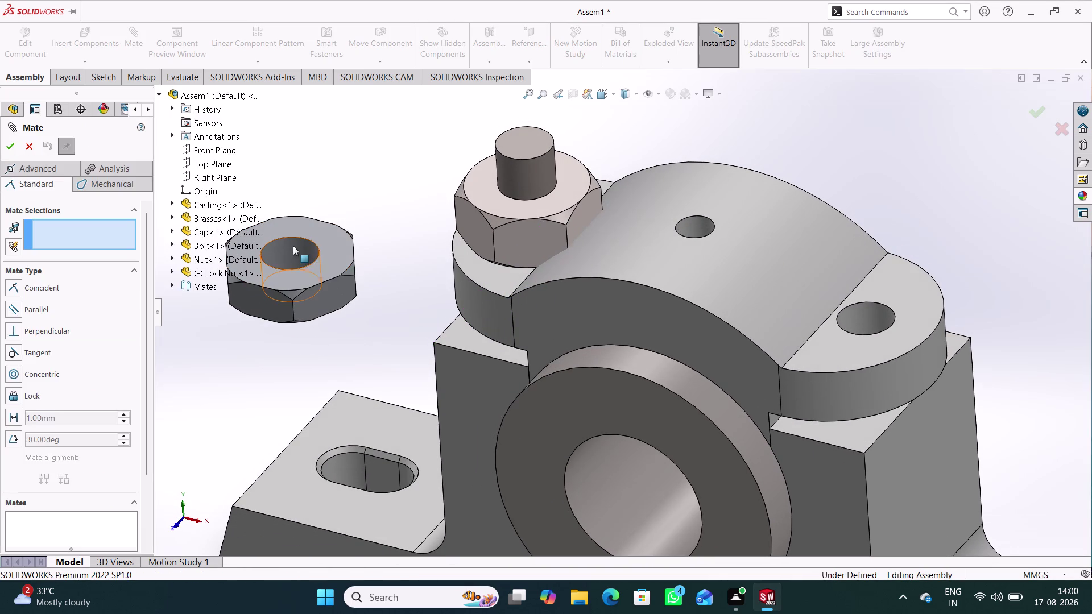
Make the lock nut hole concentric with the bolt and slide it up.
click(293, 245)
click(538, 175)
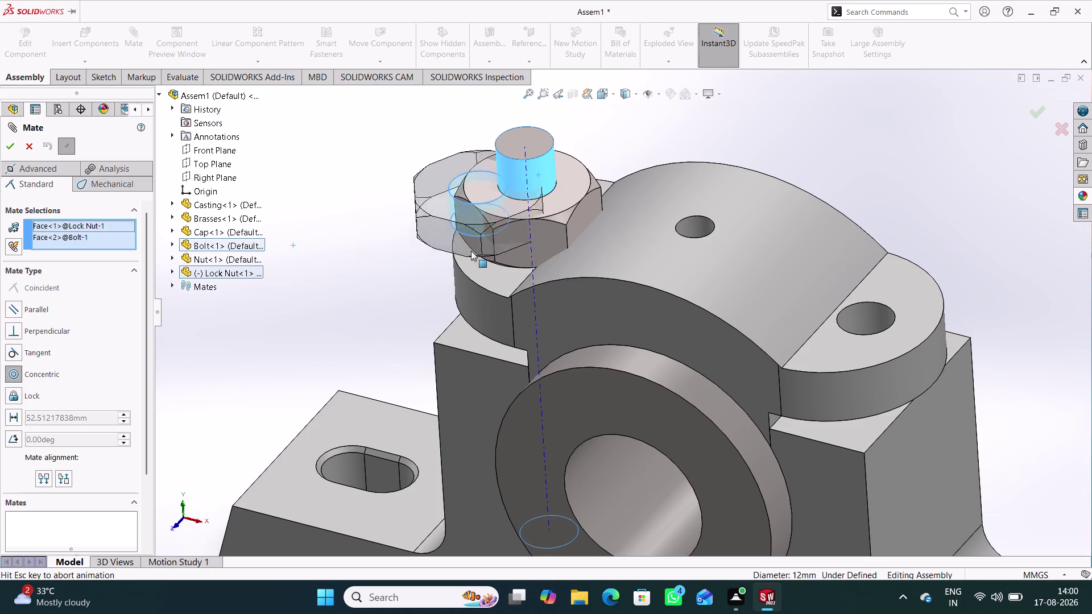
click(457, 220)
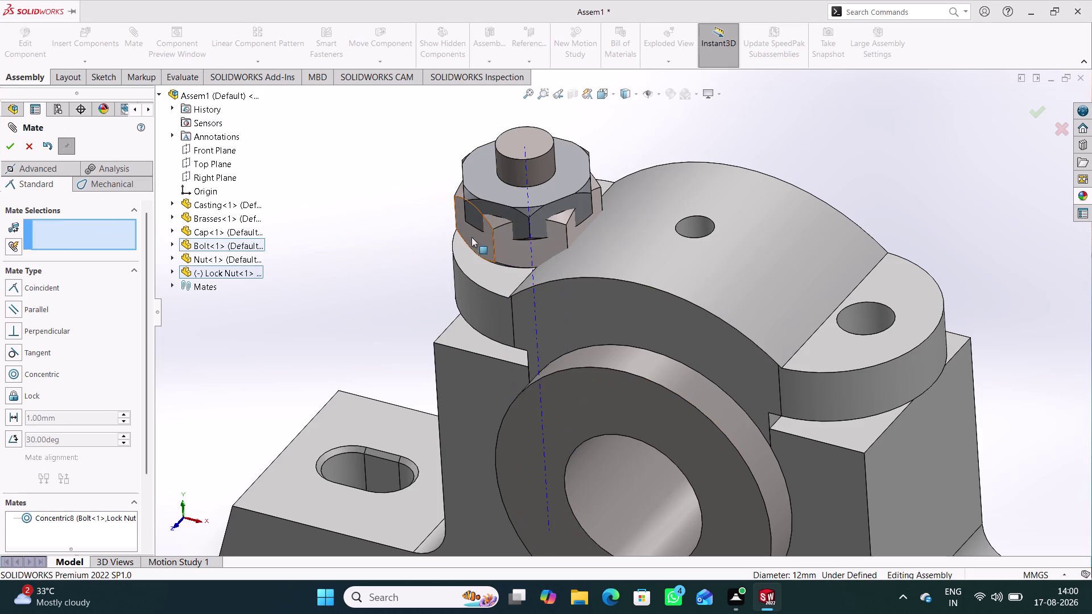
drag(522, 215, 513, 130)
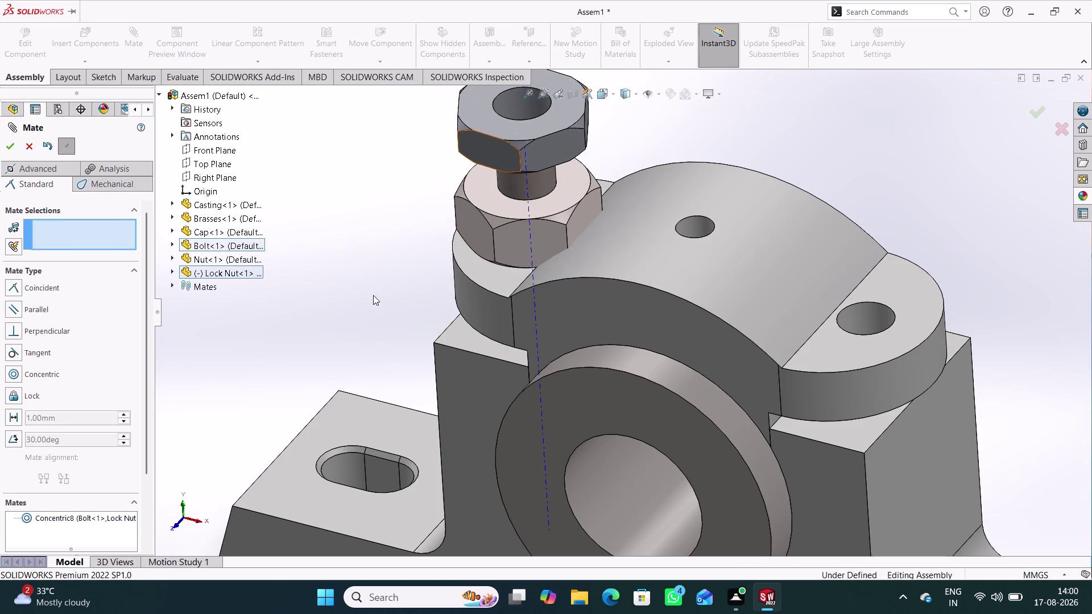
Mate the lock nut underside coincident with the nut's top face.
middle_drag(373, 296, 444, 136)
click(463, 213)
middle_drag(398, 210, 396, 214)
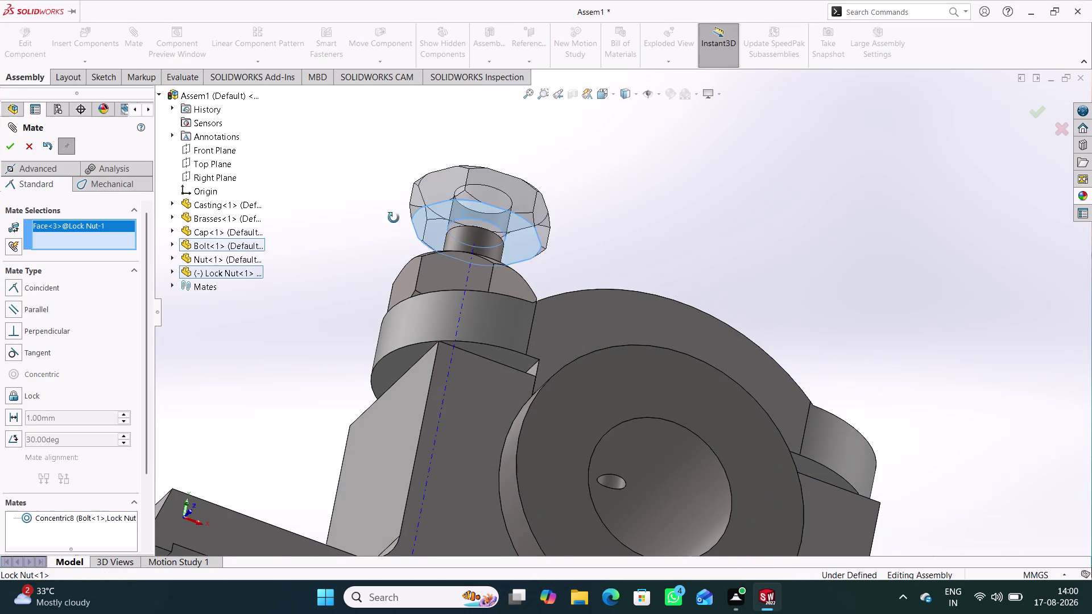
middle_drag(395, 214, 346, 334)
click(496, 297)
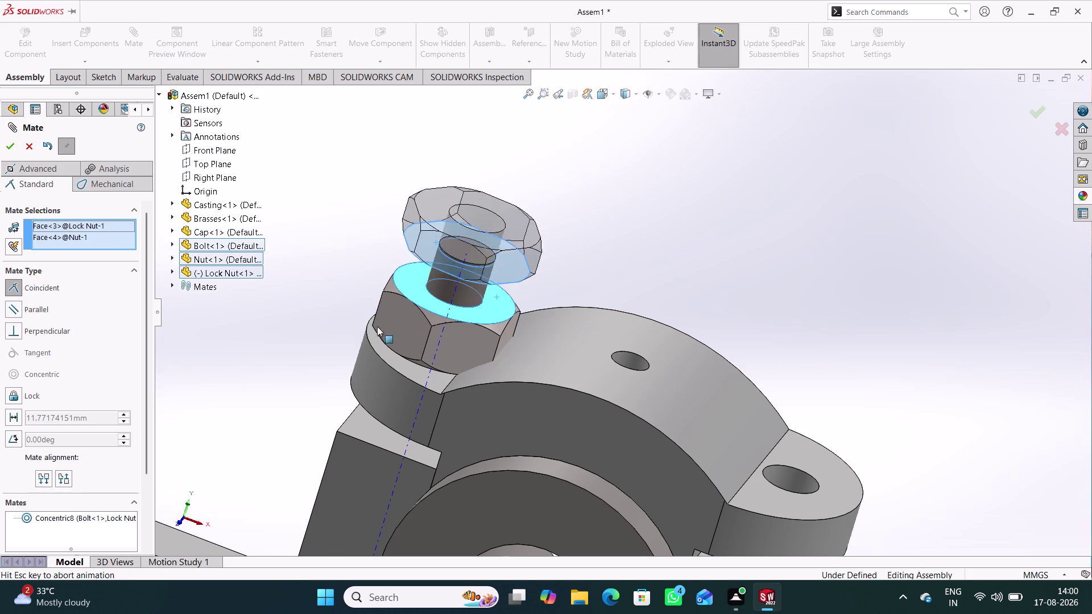
click(344, 360)
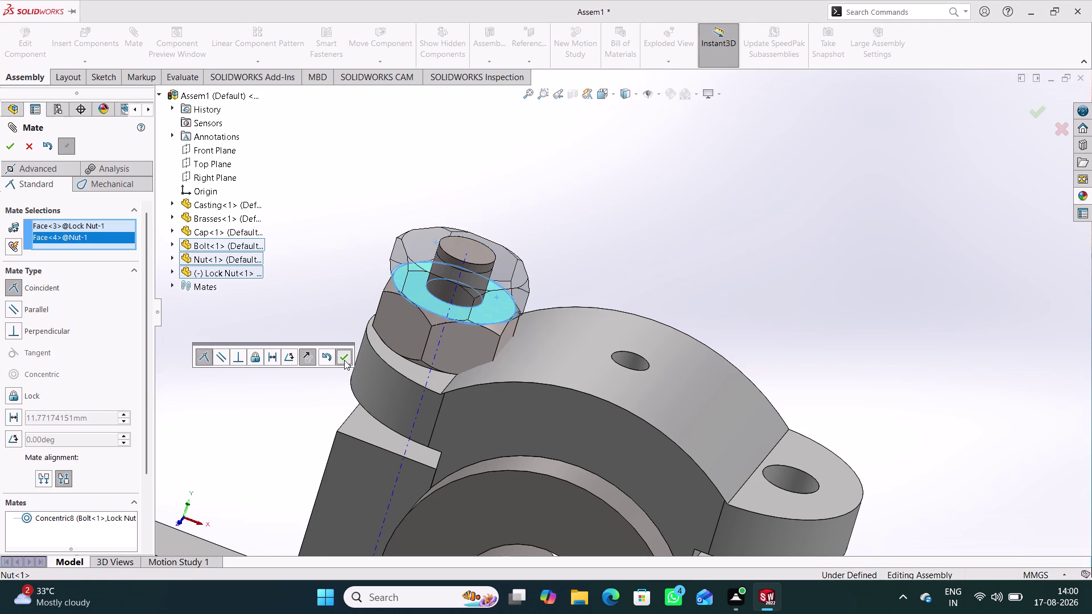
middle_drag(335, 326, 343, 314)
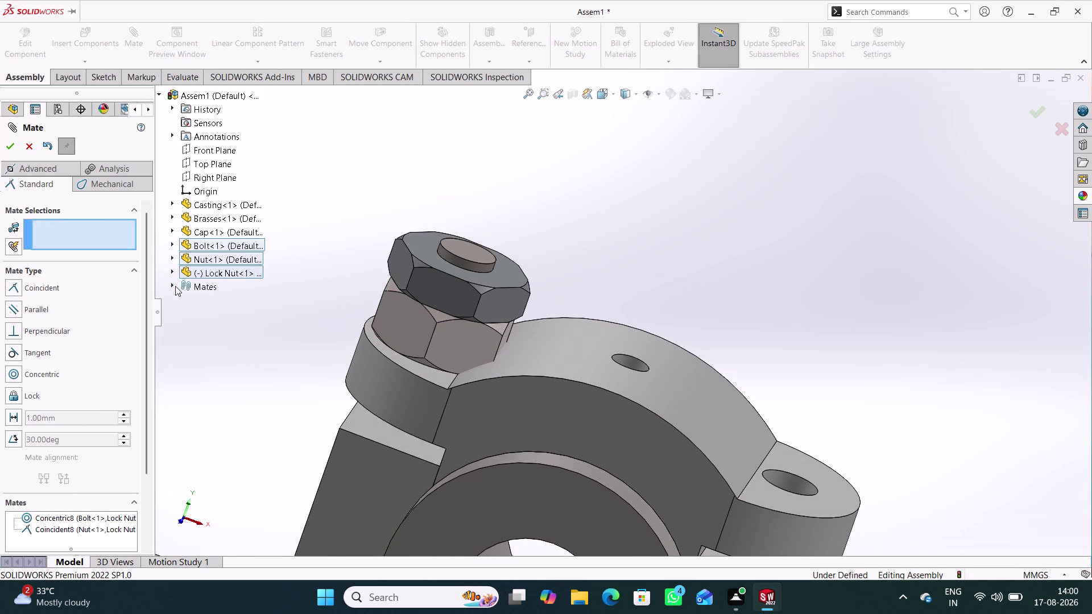
click(170, 272)
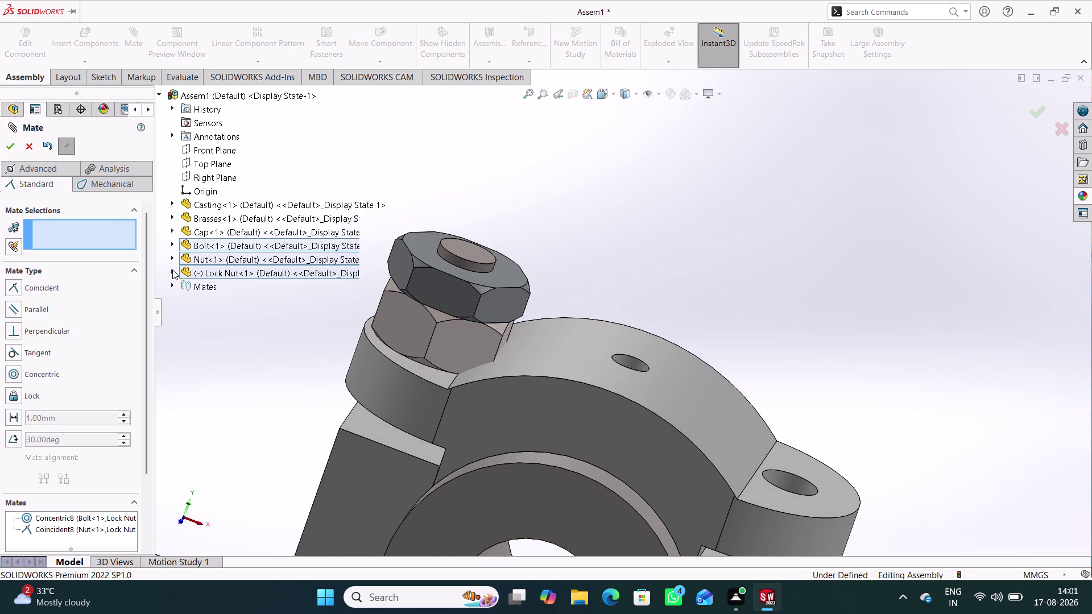
Mate the lock nut's Front Plane coincident with the assembly Front Plane.
click(172, 270)
click(229, 352)
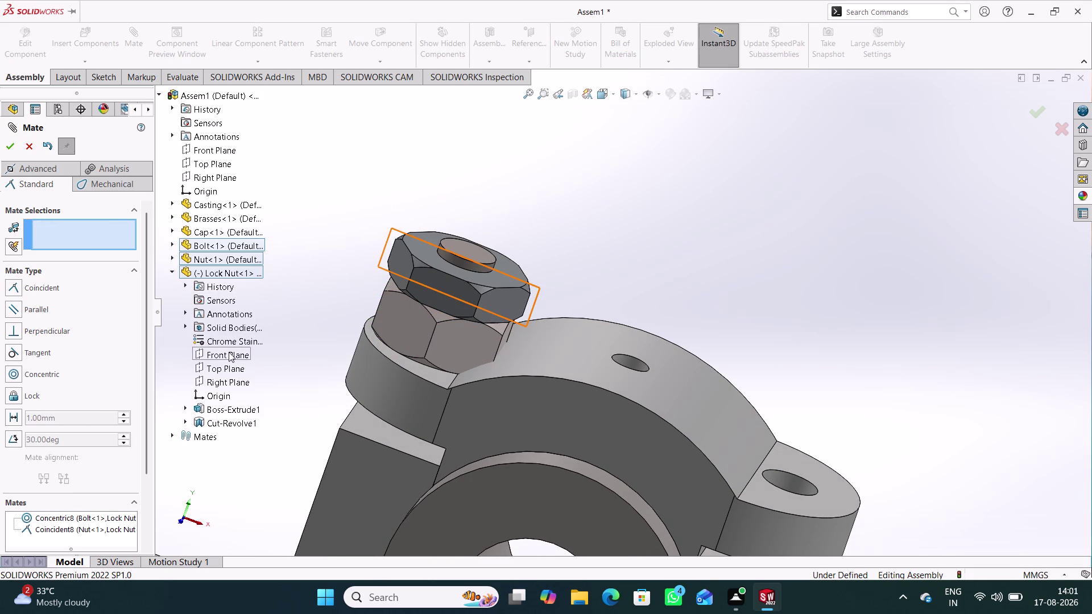
click(224, 152)
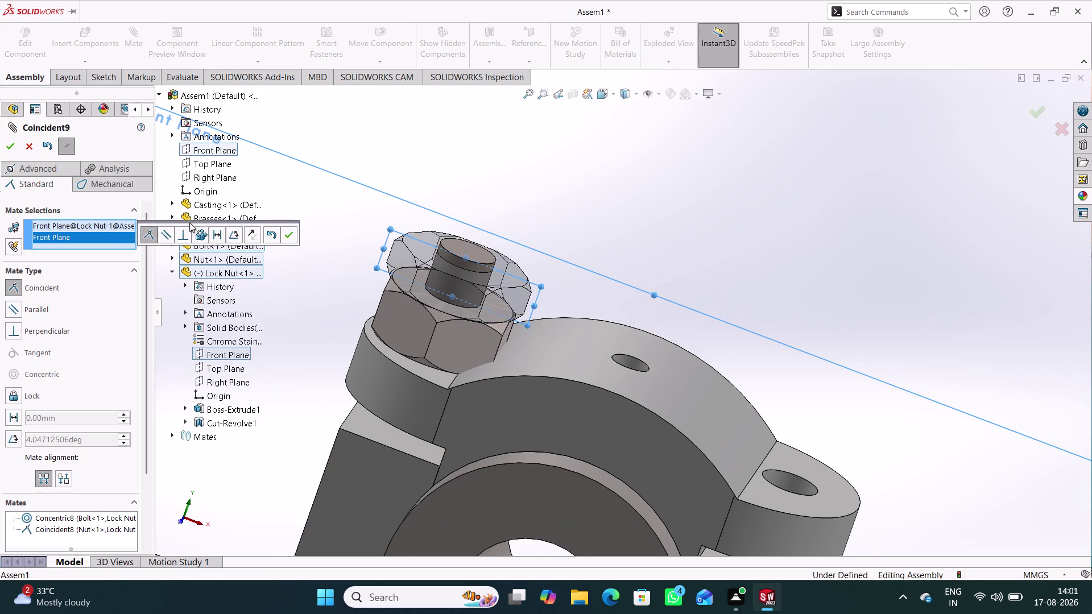
click(291, 233)
middle_drag(317, 302, 323, 294)
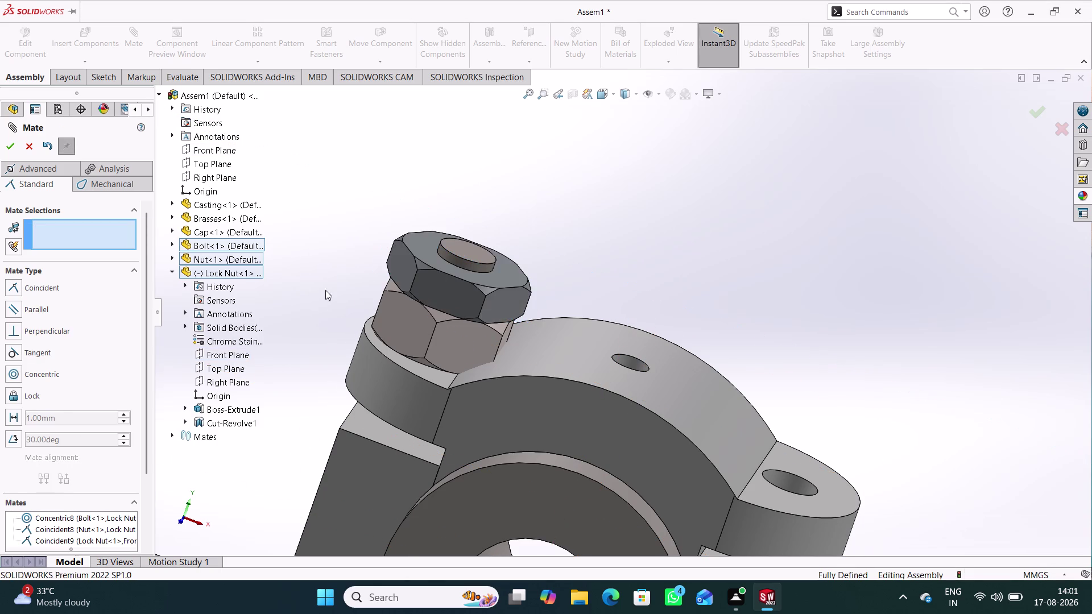
middle_drag(323, 294, 295, 298)
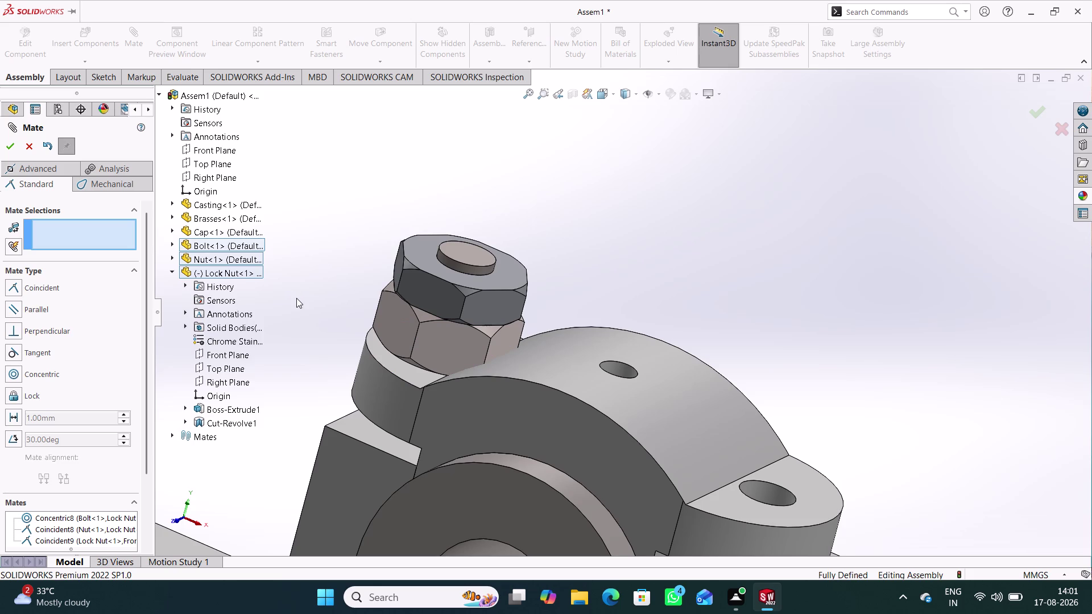
Undo the front-plane mate and pick the lock nut's Right Plane for a new mate.
key(ctrl+z)
click(313, 245)
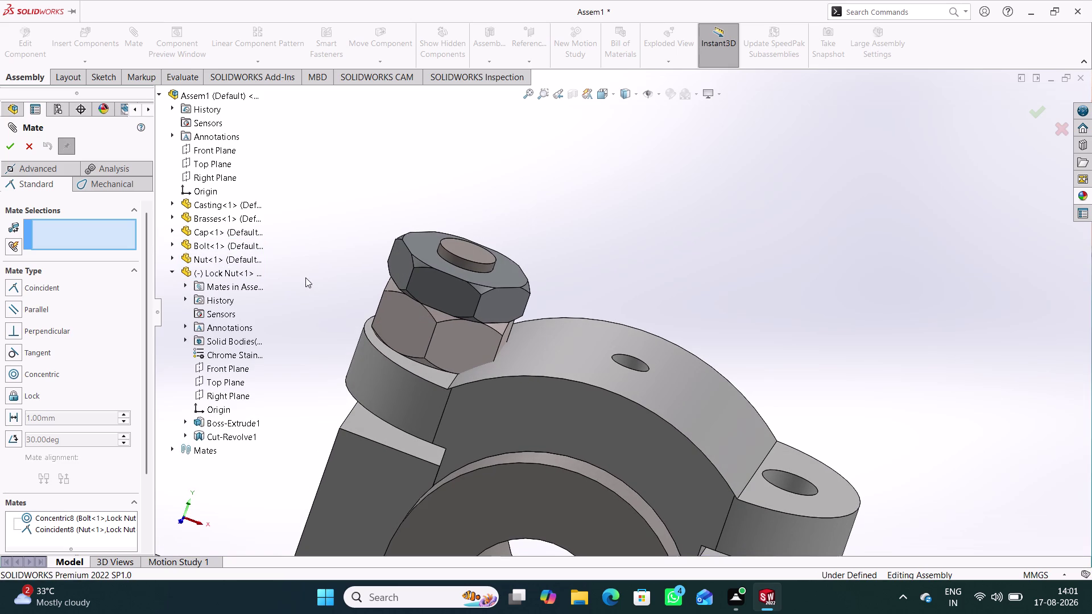
click(233, 395)
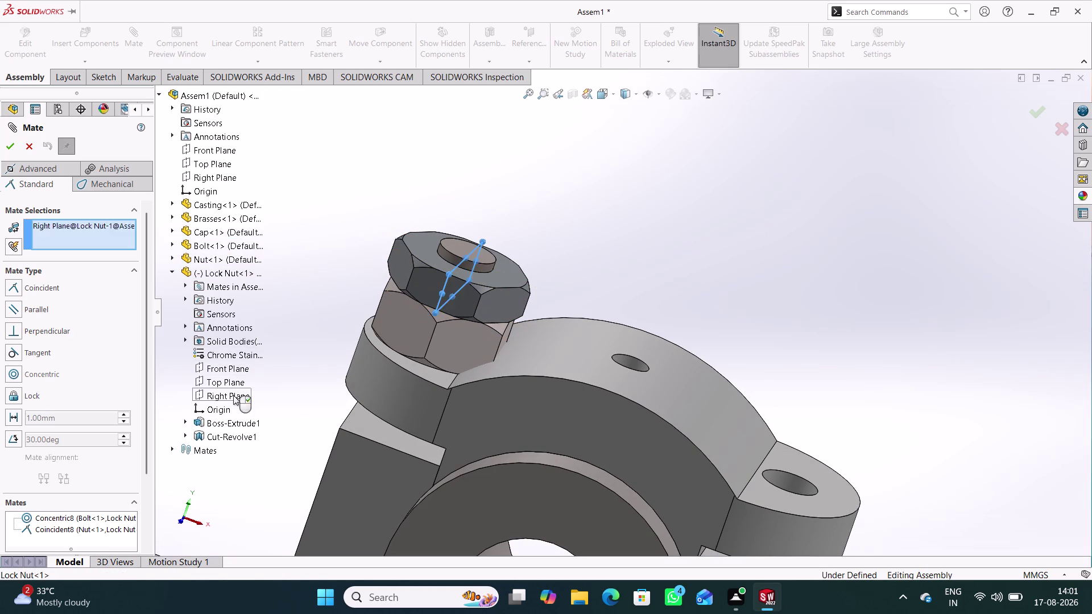